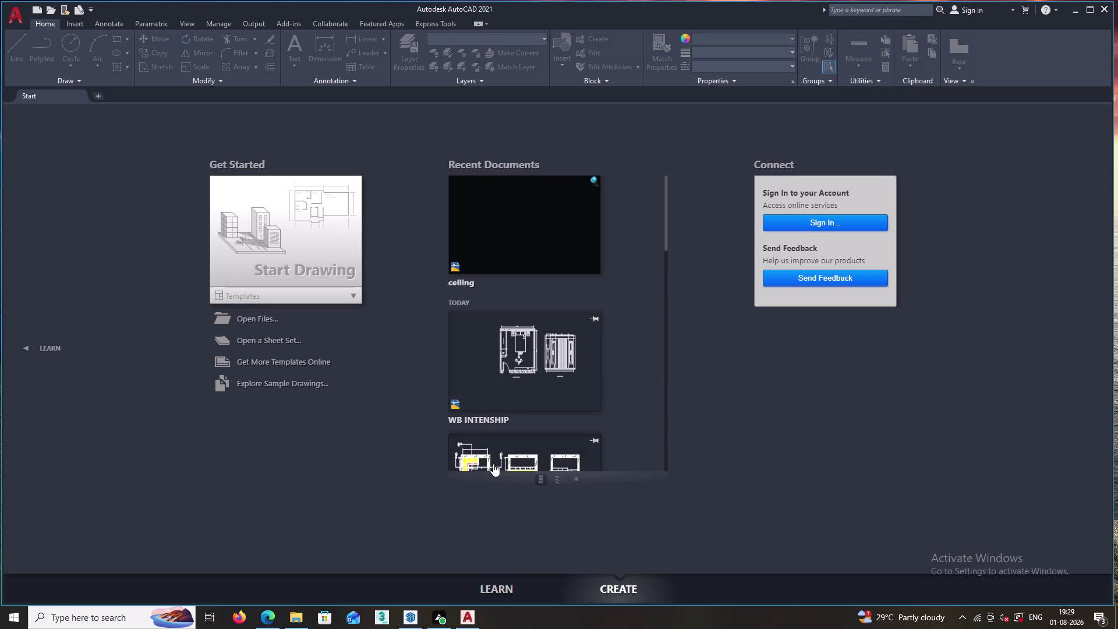
Create a new blank drawing, Drawing1, with the default template from the Start tab.
click(332, 298)
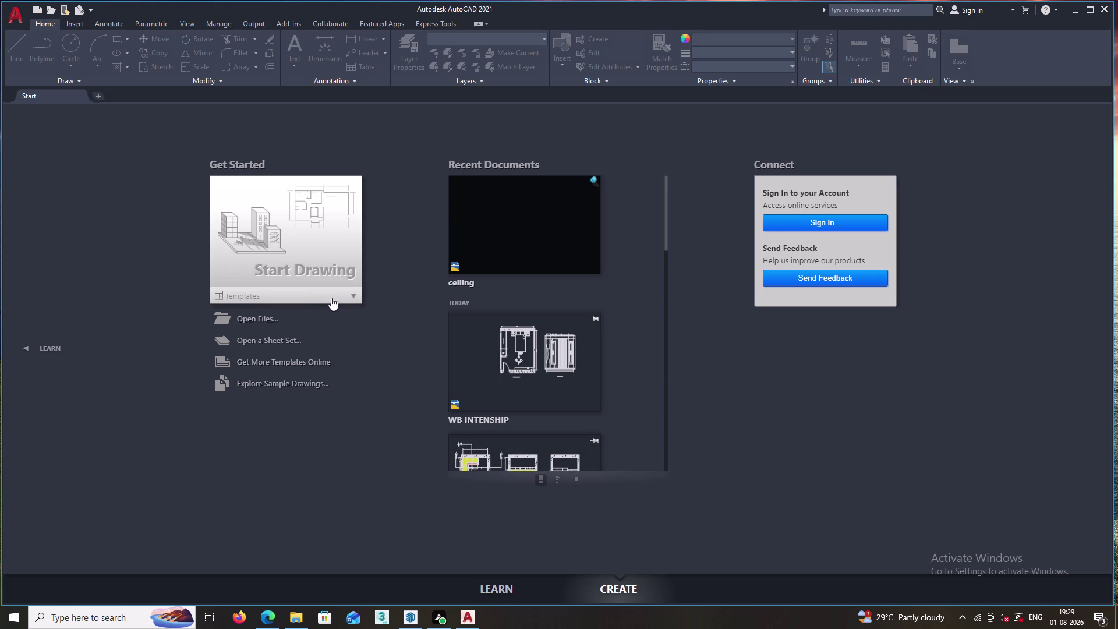
click(349, 258)
click(346, 258)
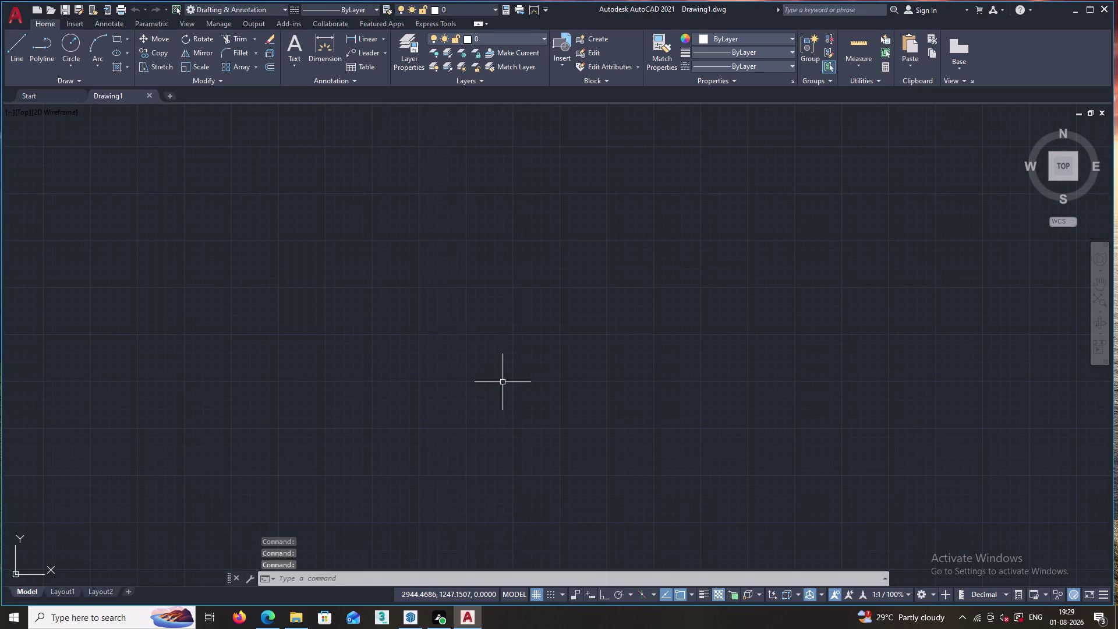
scroll(down, 3)
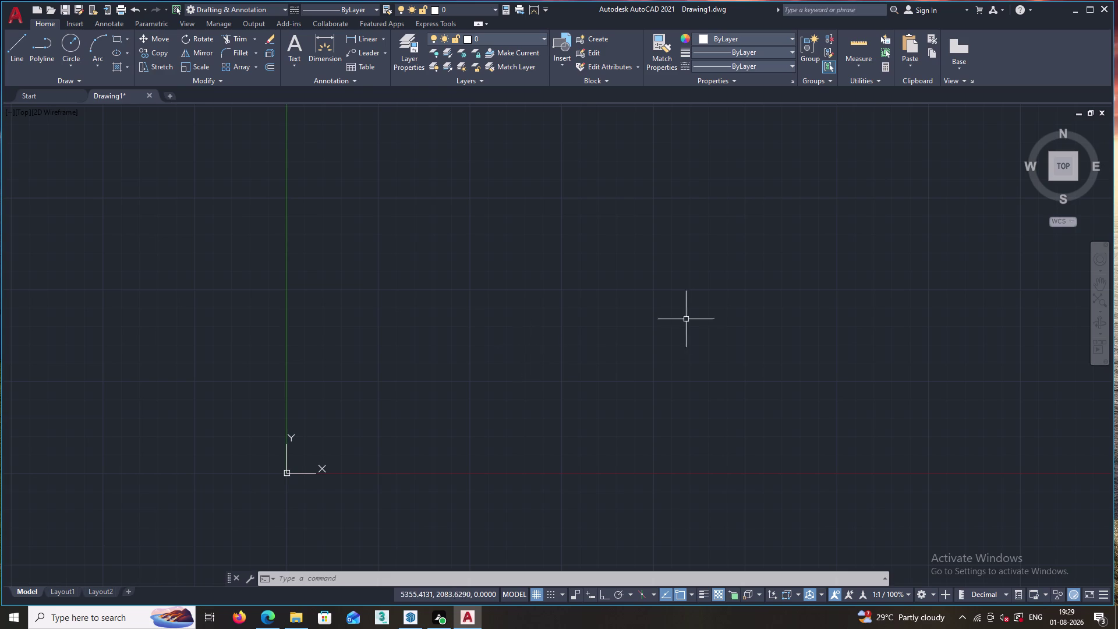
Set the UN drawing units to Engineering, precision 0'-0.00", and insertion scale Inches.
text(UN)
key(Return)
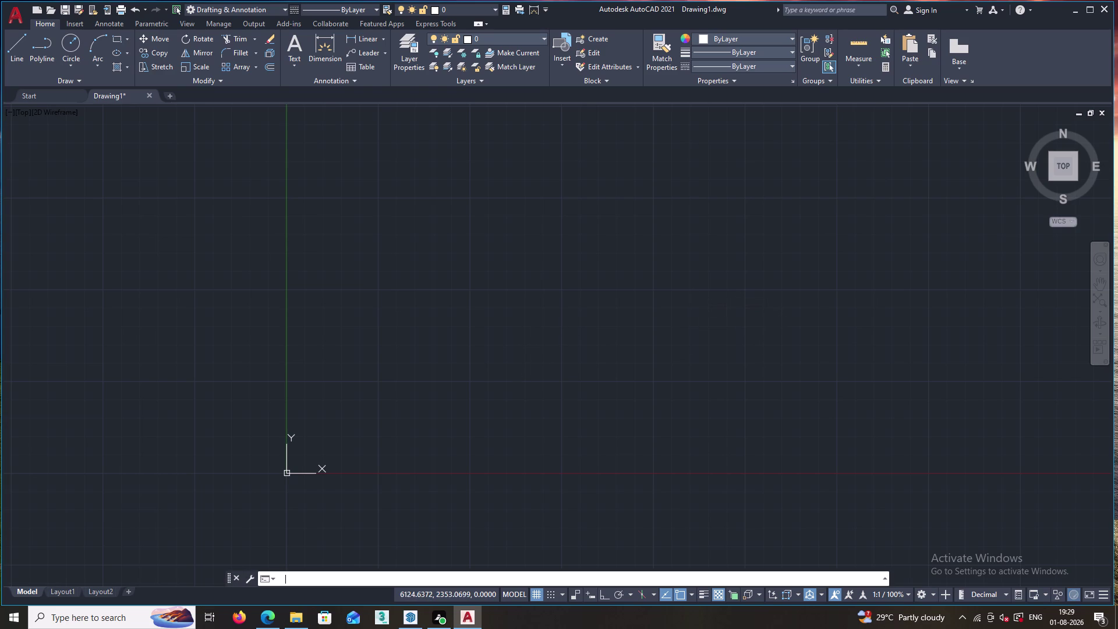
click(544, 222)
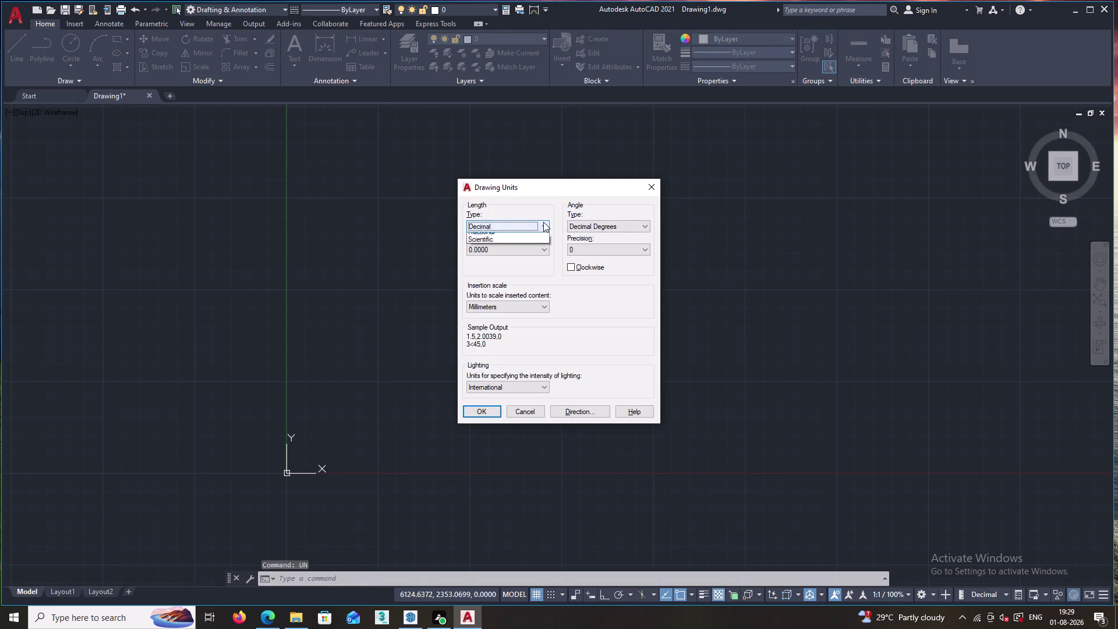
click(530, 255)
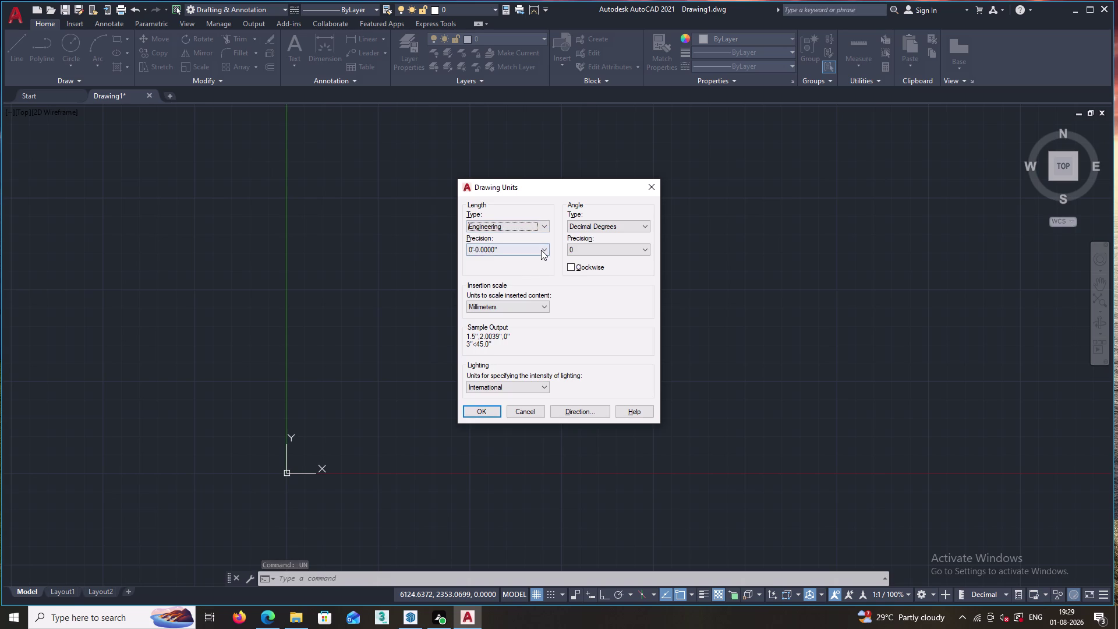
click(541, 250)
double_click(527, 273)
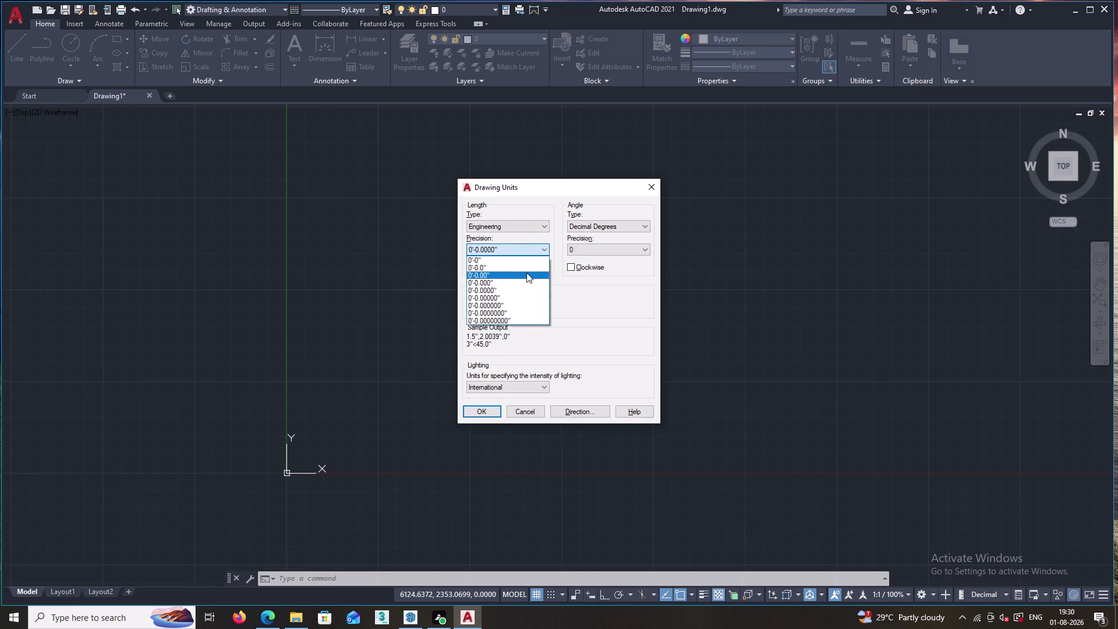
click(525, 306)
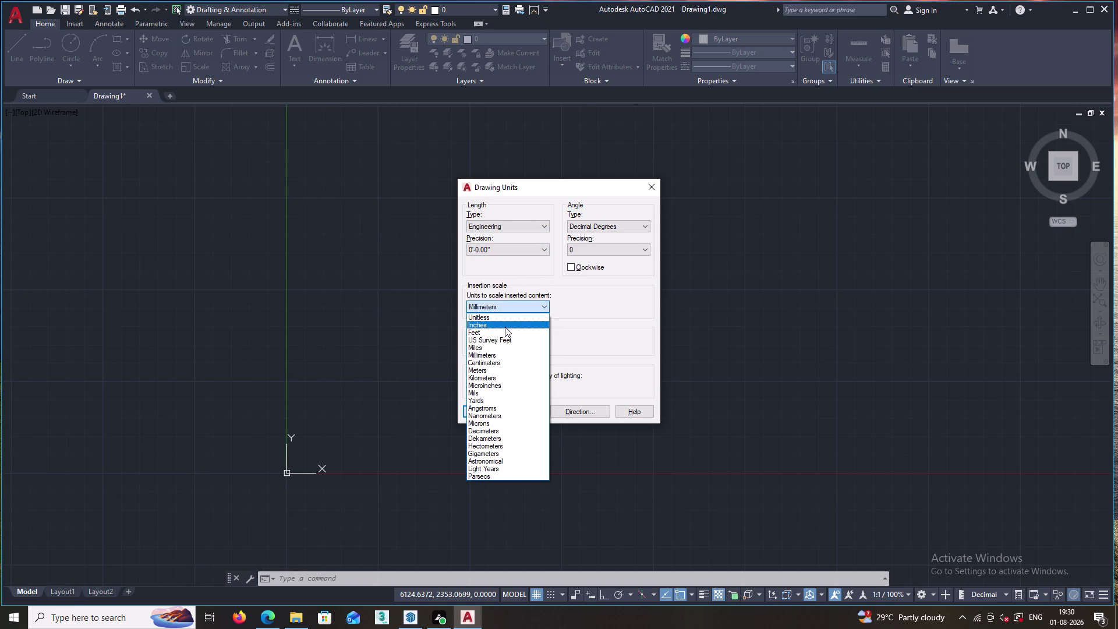
click(505, 326)
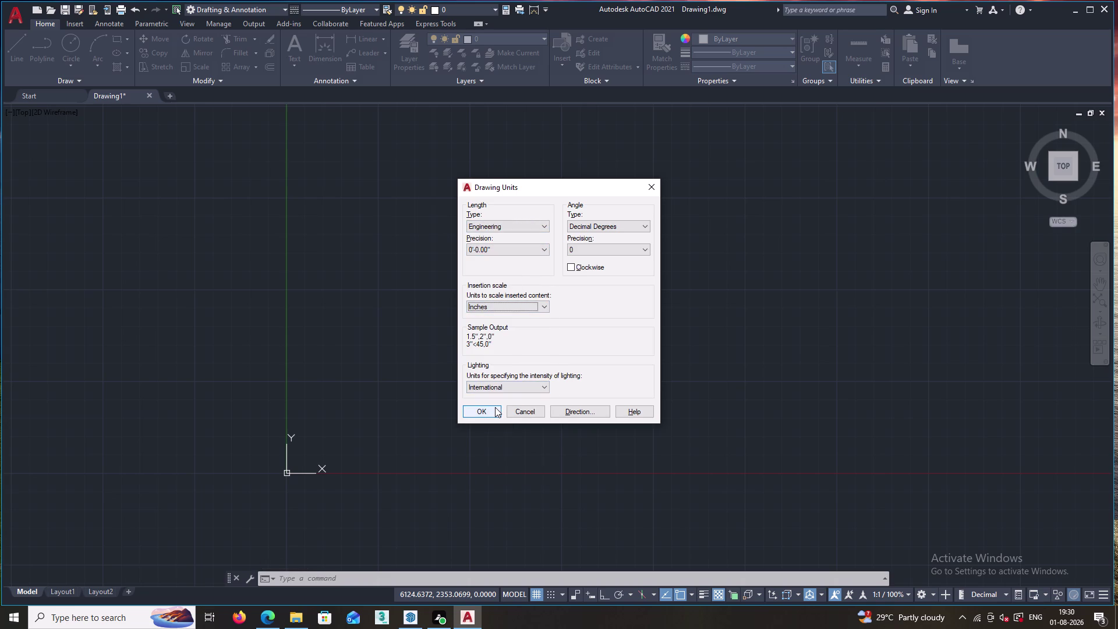
click(496, 408)
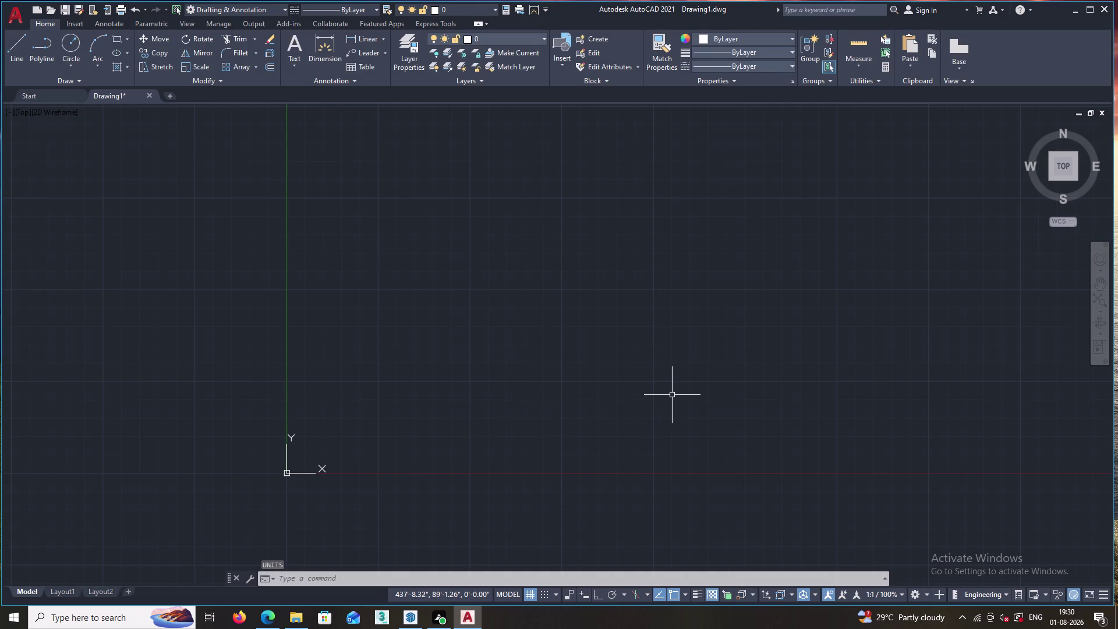
key(l)
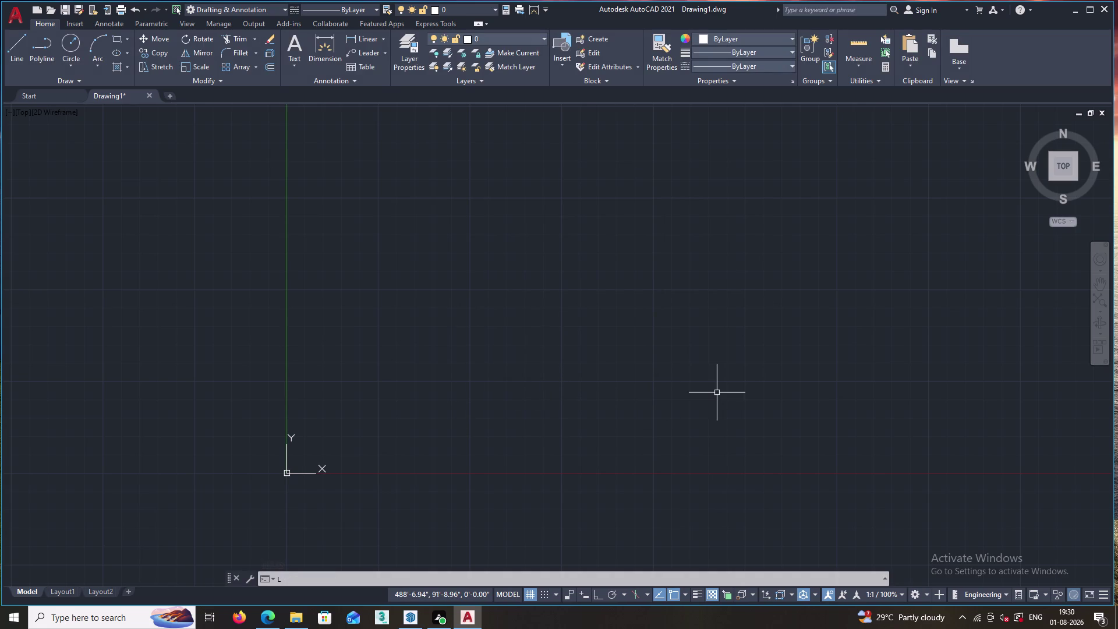
Draw a vertical line 8' long downward from a picked point, with Ortho on.
key(Return)
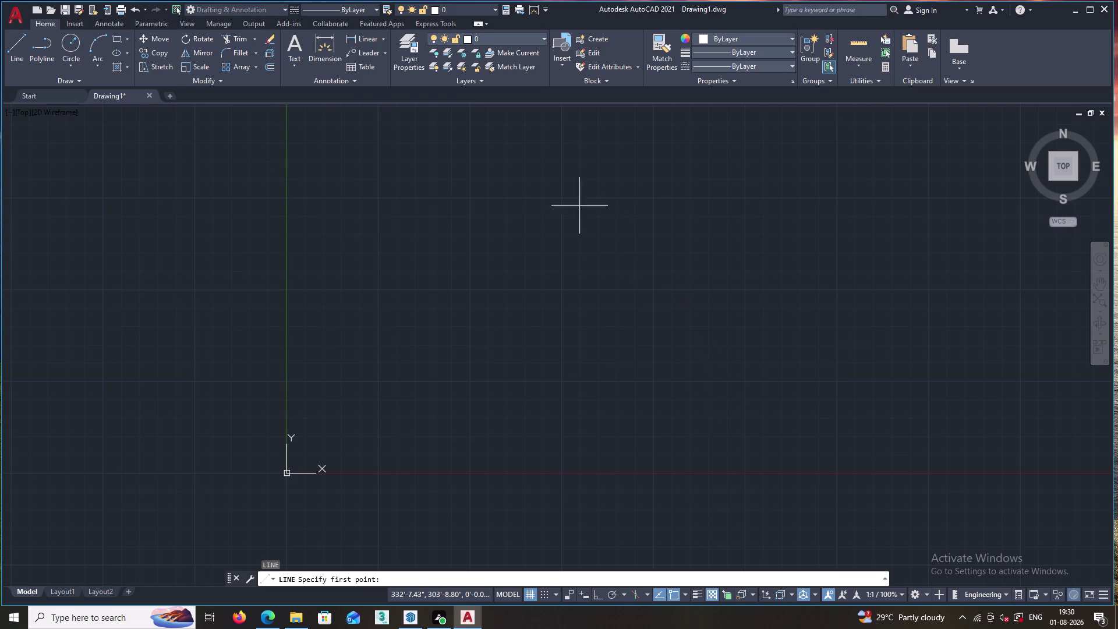
click(488, 204)
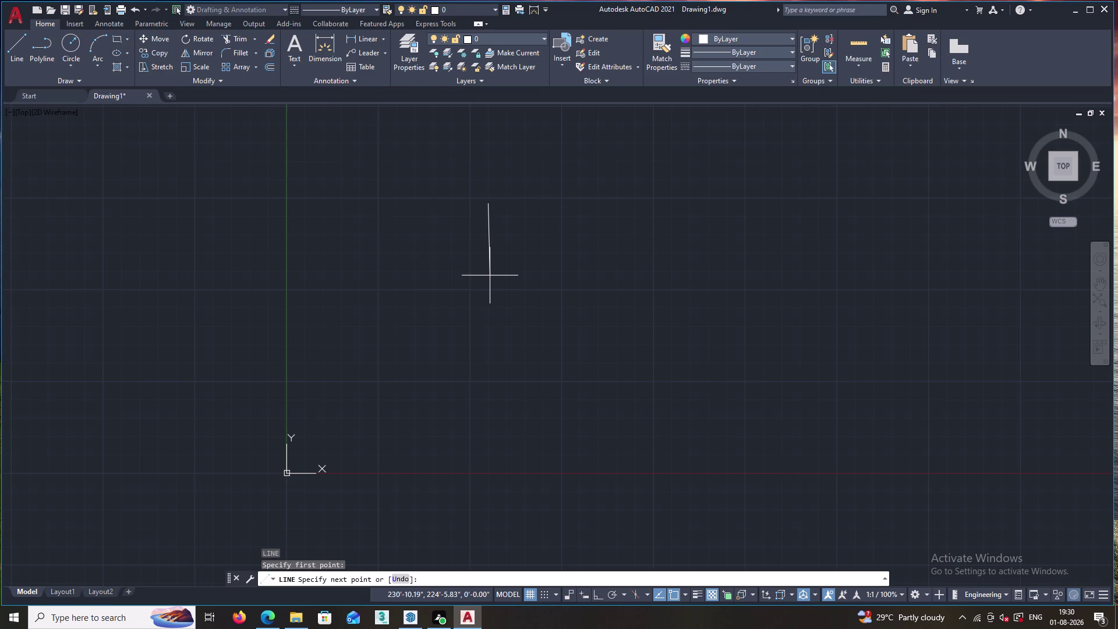
key(F8)
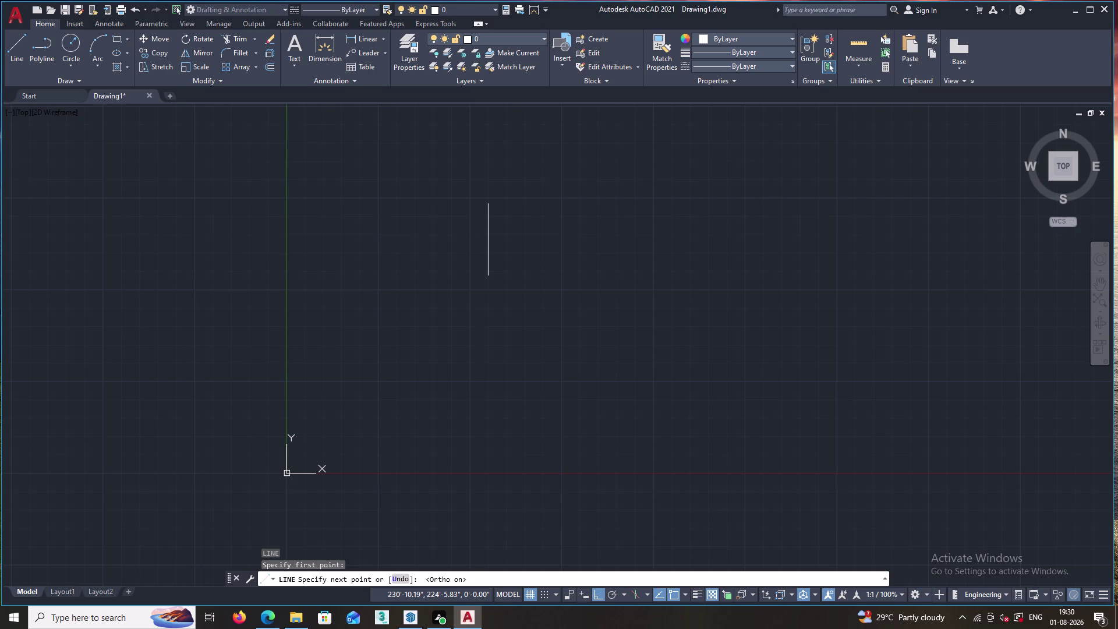
key(8)
key(apostrophe)
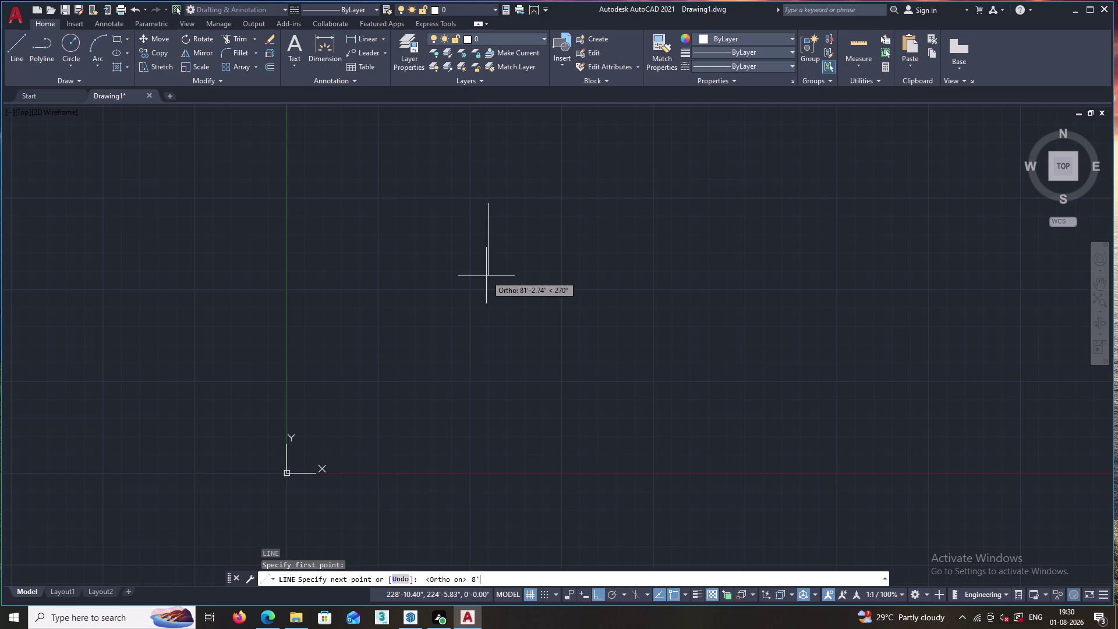
key(Return)
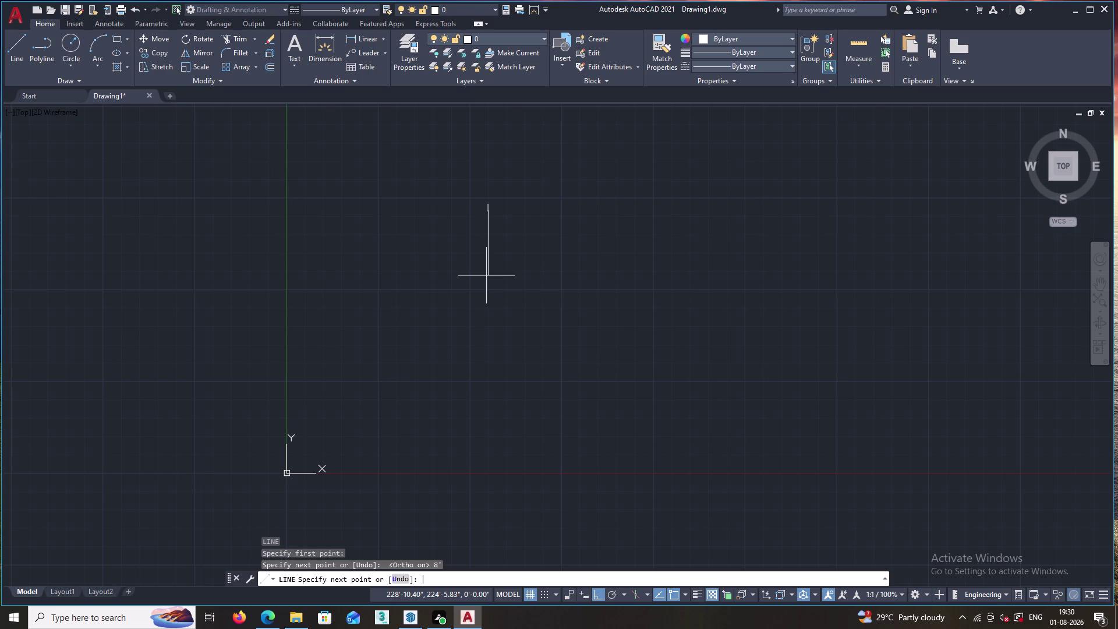
key(Escape)
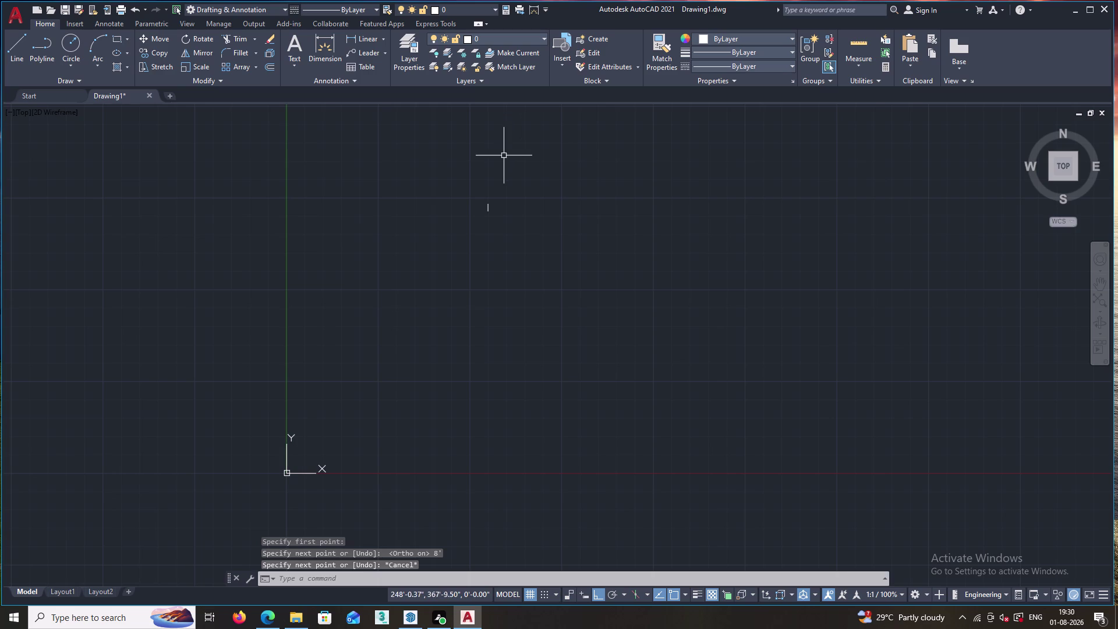
Retry the DI command, closing the Dimension Style dialog that opened by mistake.
scroll(up, 3)
scroll(up, 3)
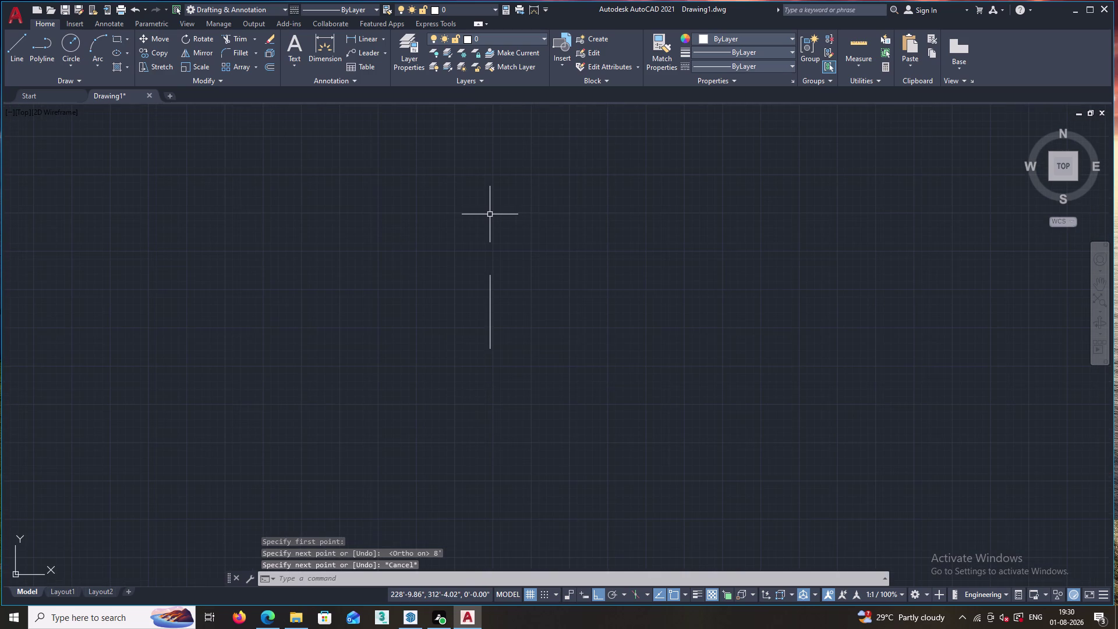
text(DI)
key(Return)
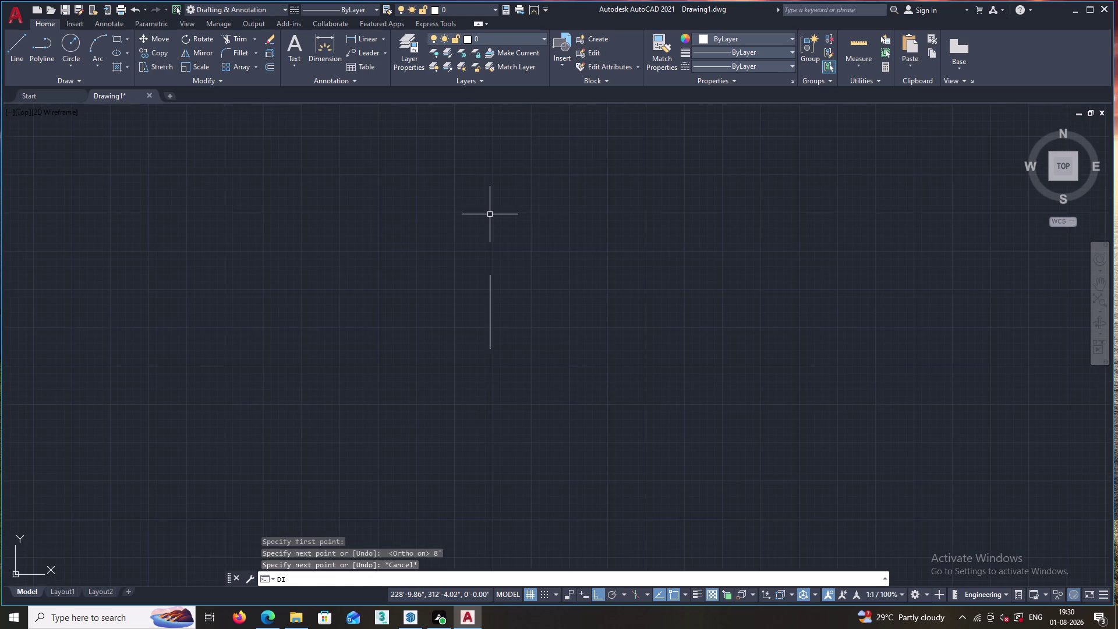
key(Escape)
text(DI)
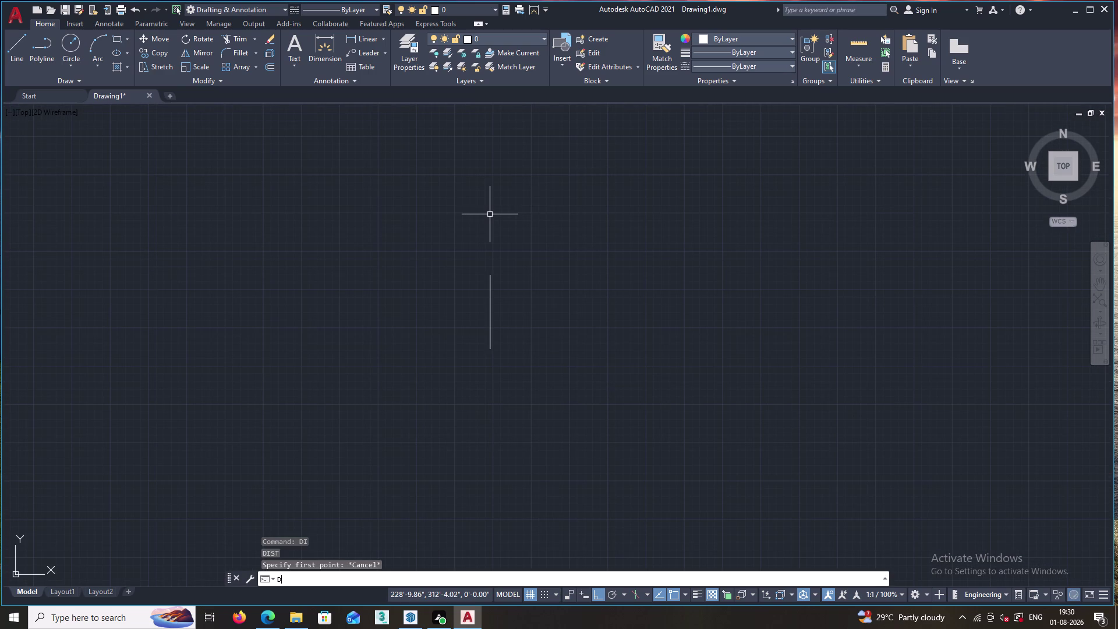
key(Return)
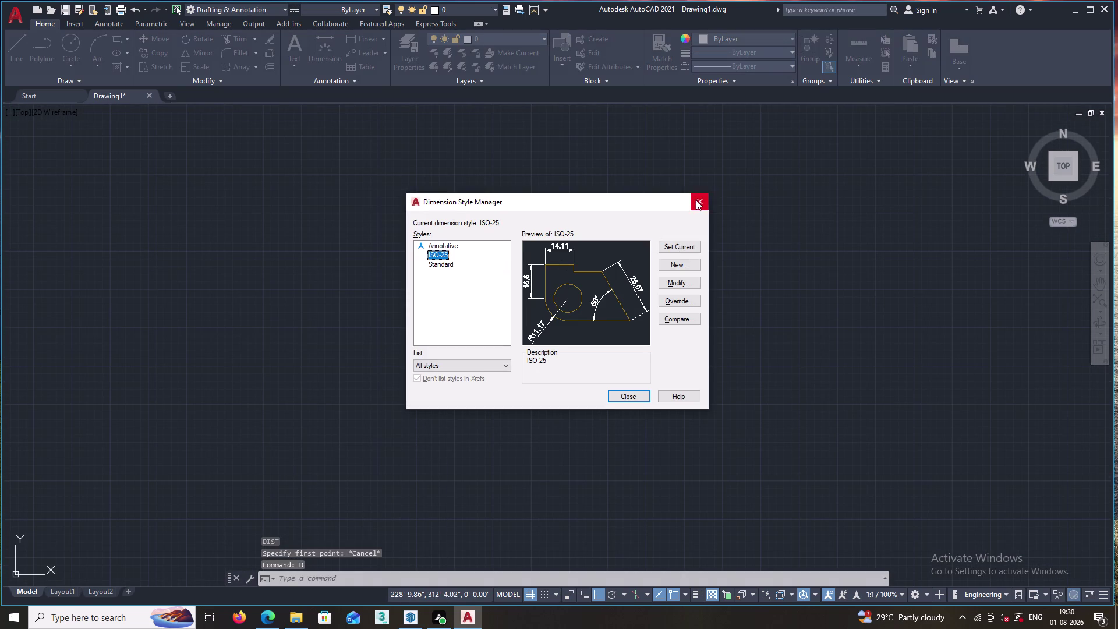
click(696, 200)
Measure from the line's top endpoint to its bottom endpoint, confirming 8'-0.00".
text(DI)
key(Return)
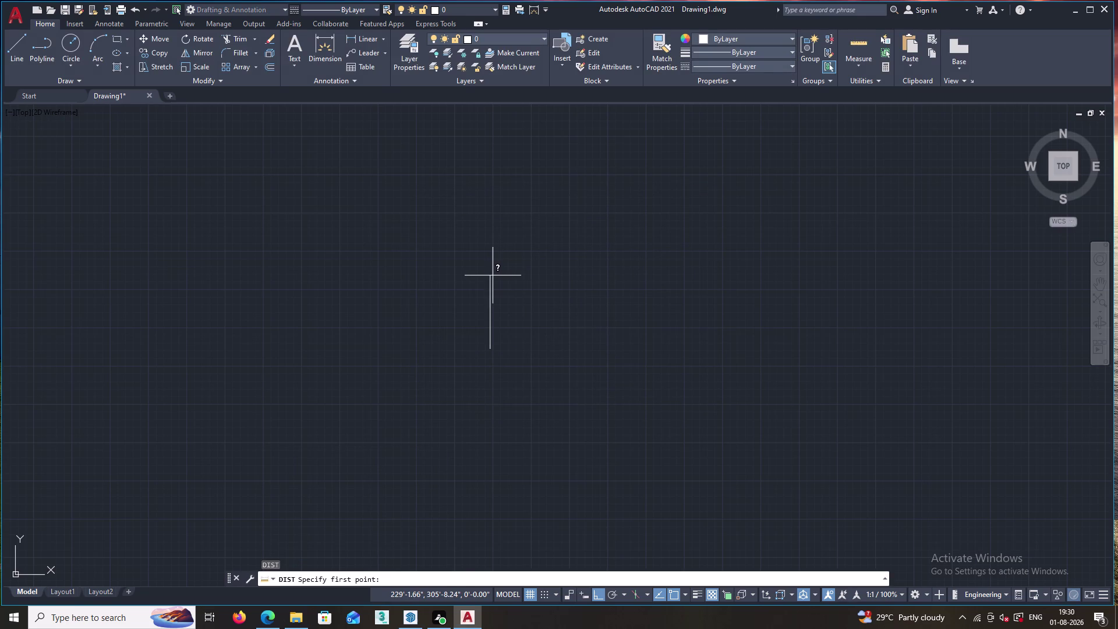
click(491, 276)
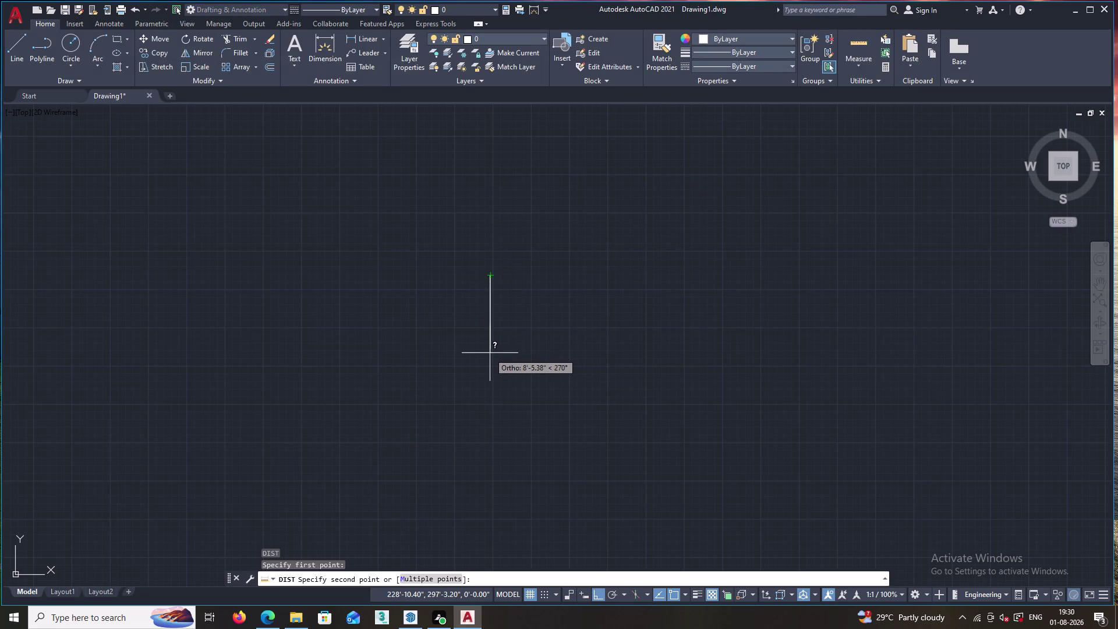
scroll(up, 3)
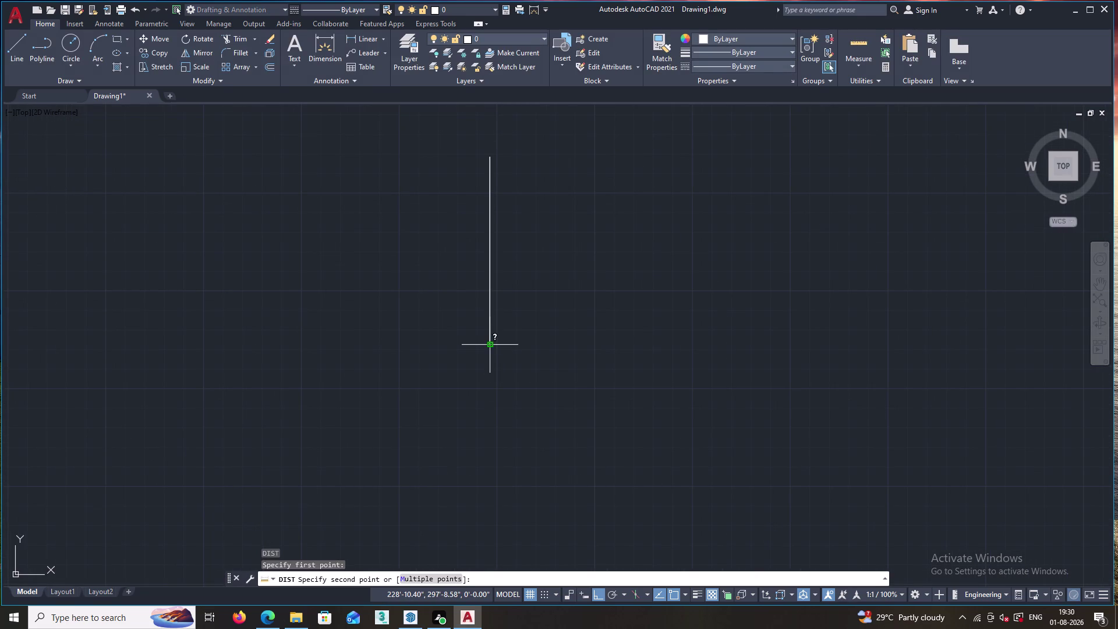
double_click(491, 346)
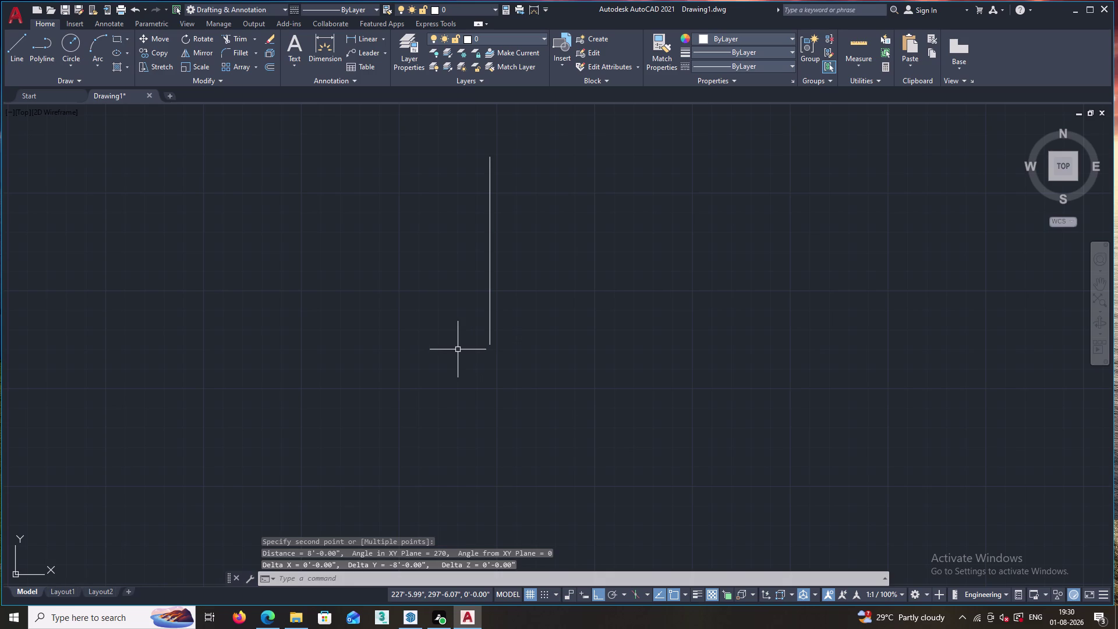
key(Escape)
Offset the vertical line 9 inches to create the second wall line.
key(o)
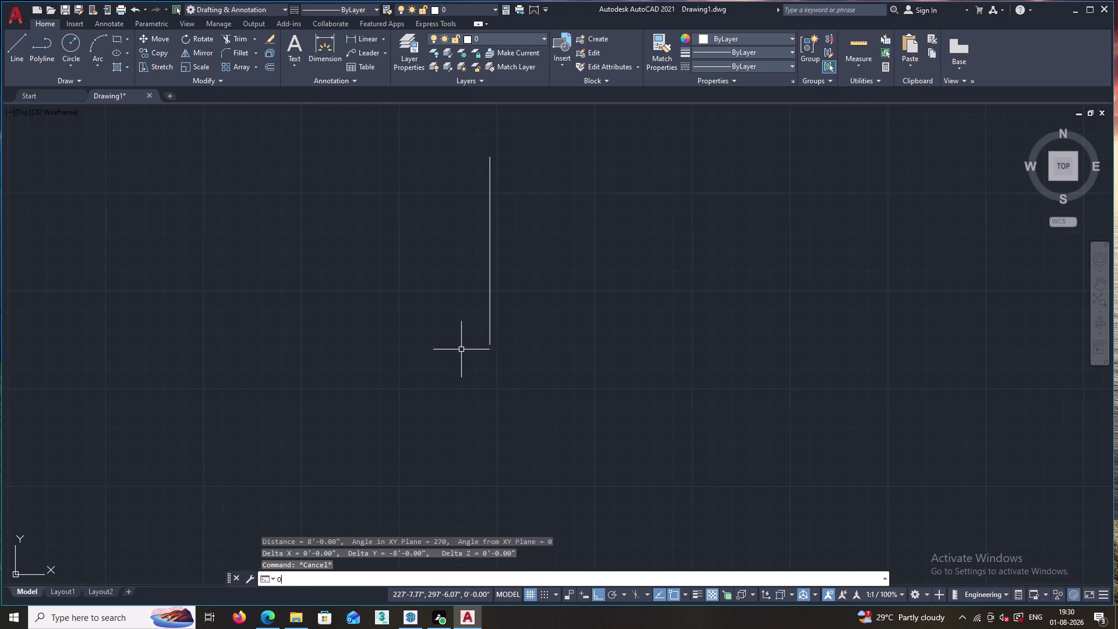
key(Return)
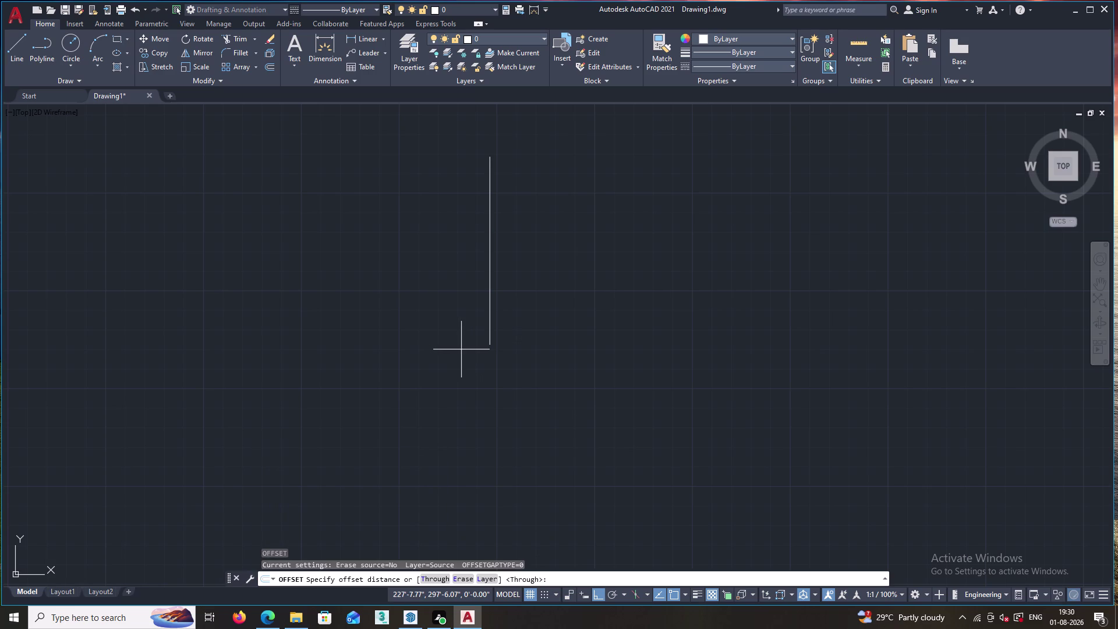
key(9)
key(Return)
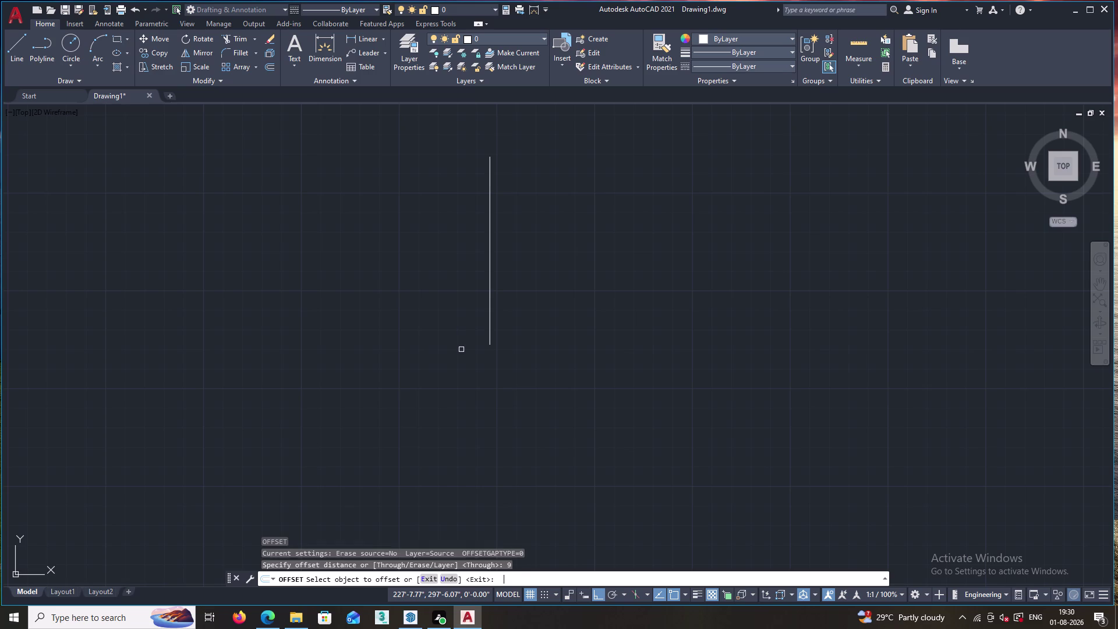
click(489, 332)
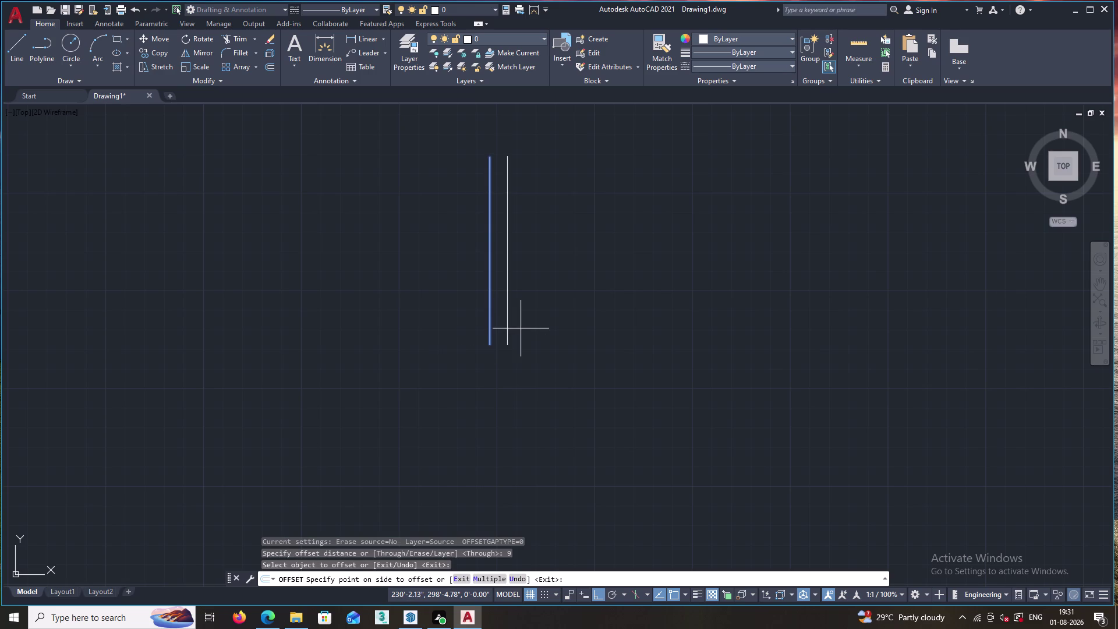
click(466, 334)
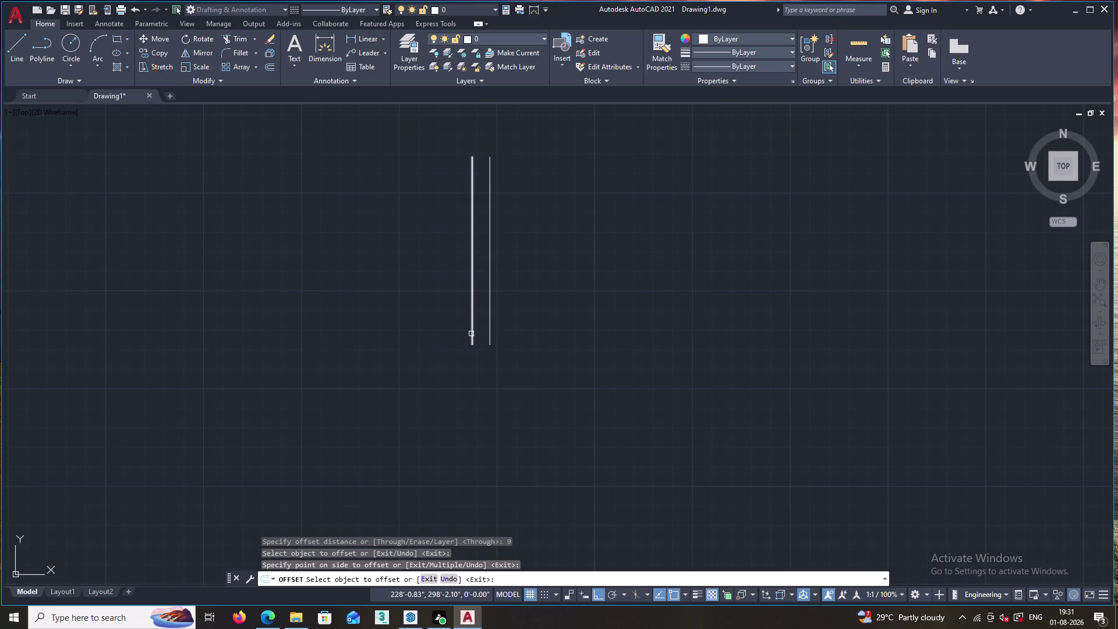
key(space)
Begin an 18-inch offset of the inner wall line, then cancel it.
key(space)
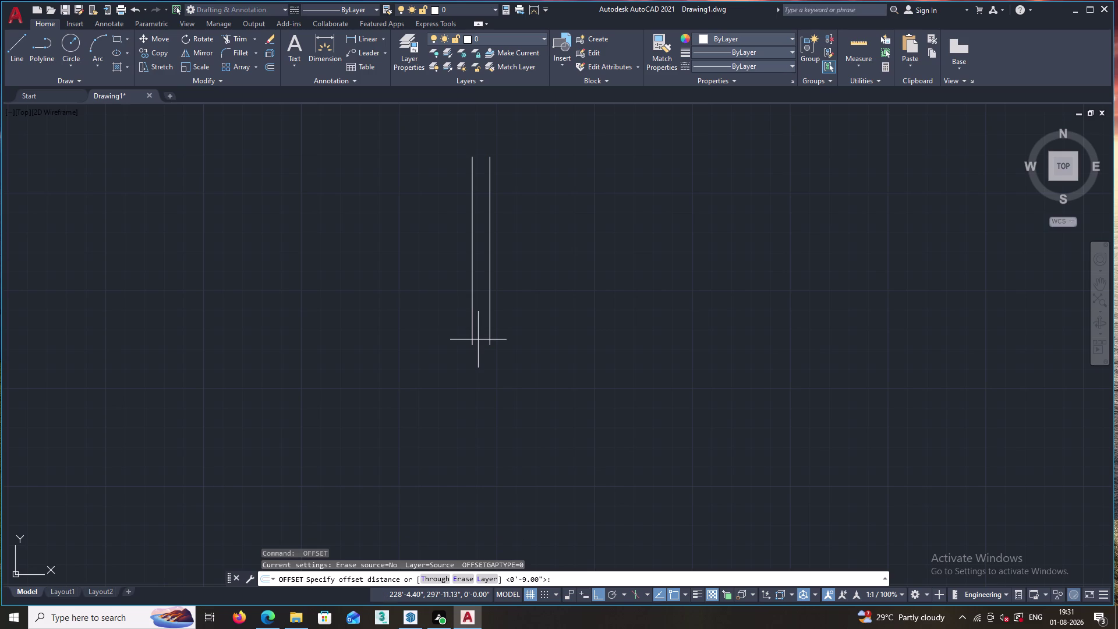
text(1)
text(8)
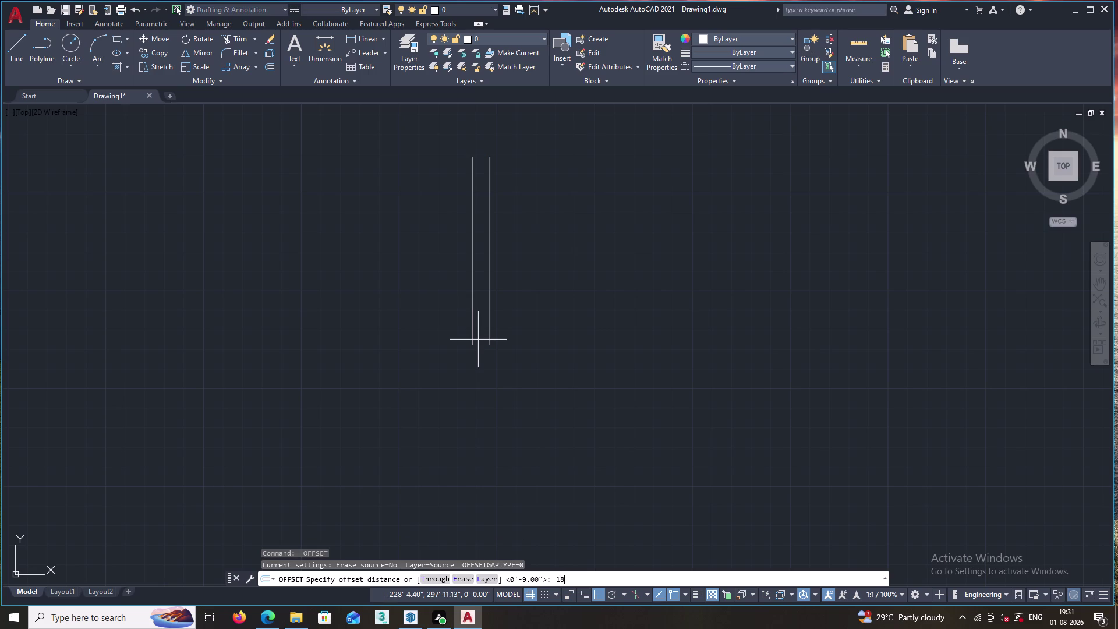
key(Return)
click(489, 338)
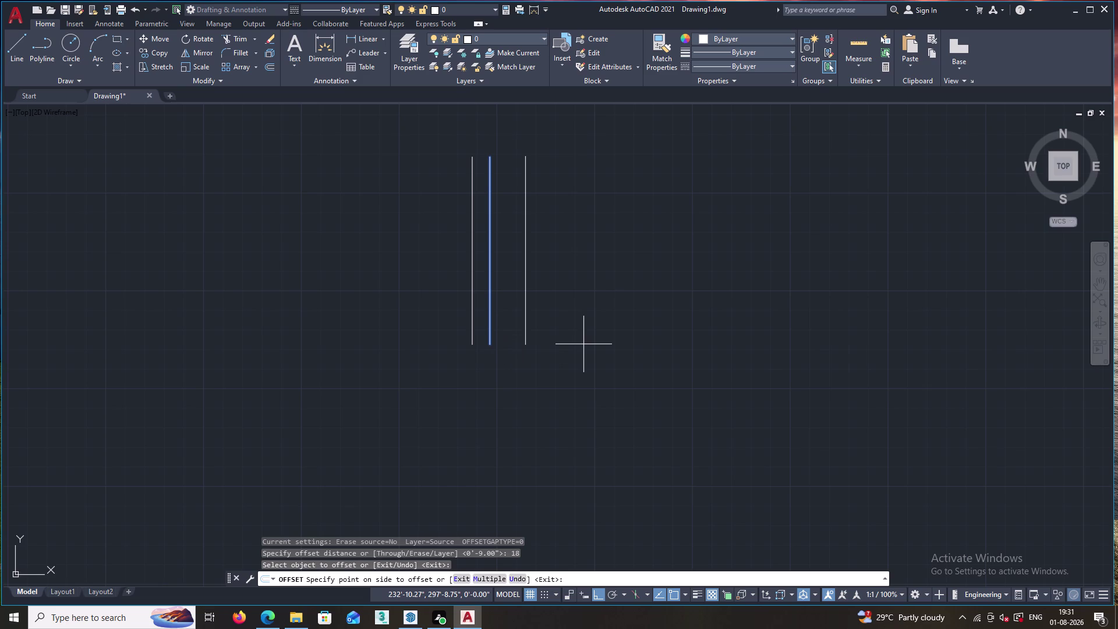
key(Escape)
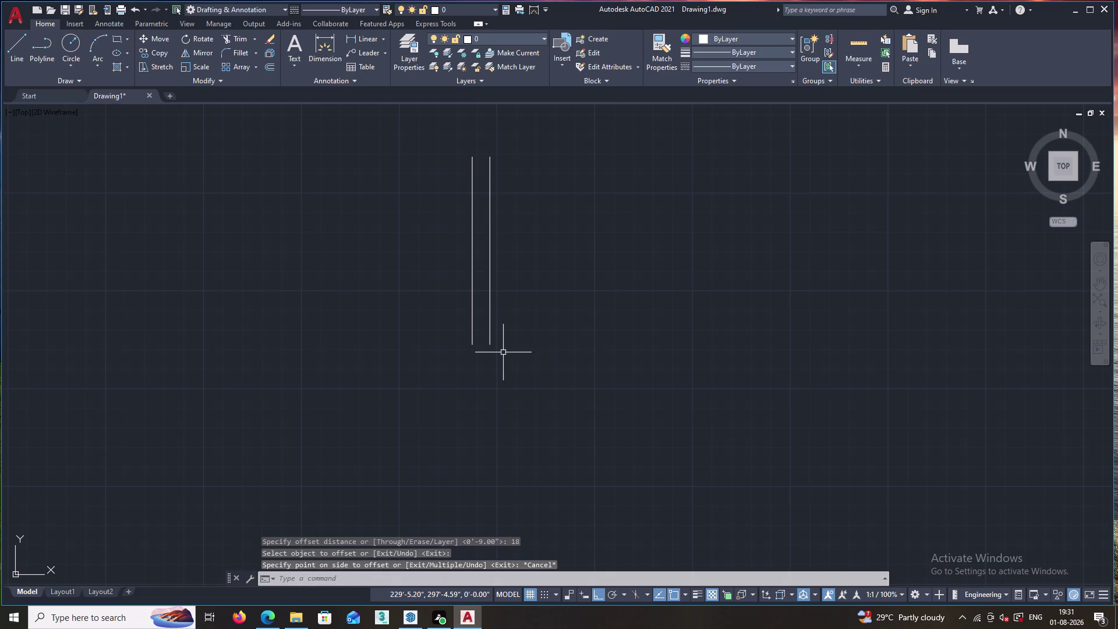
Attempt an 18-foot offset that takes 18 inches, then cancel it.
key(space)
key(space)
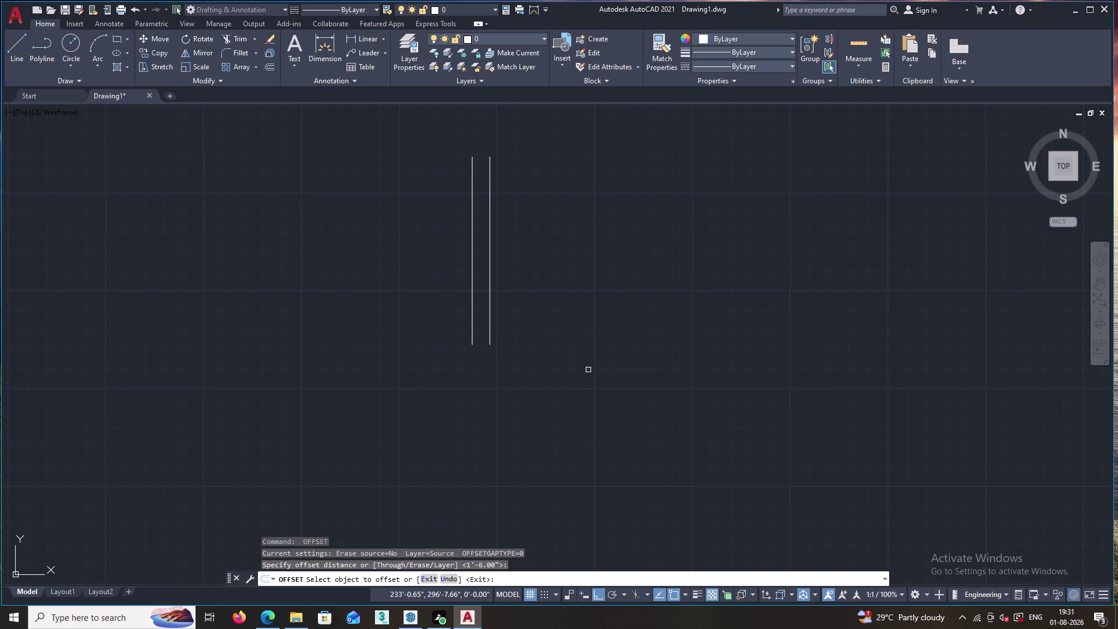
text(1)
text(8')
key(Return)
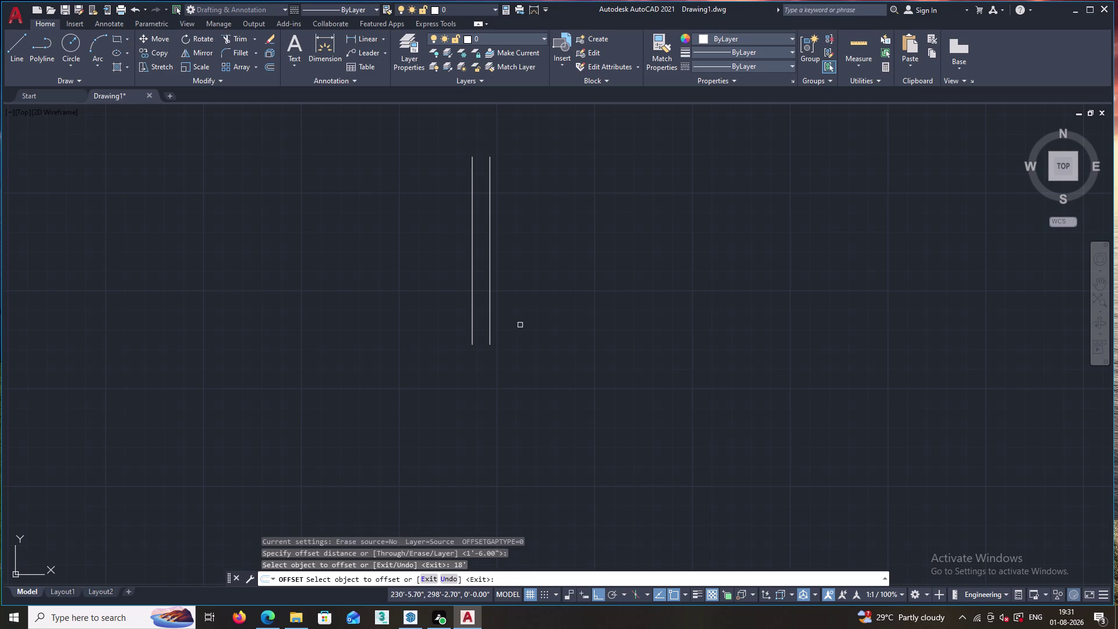
click(490, 310)
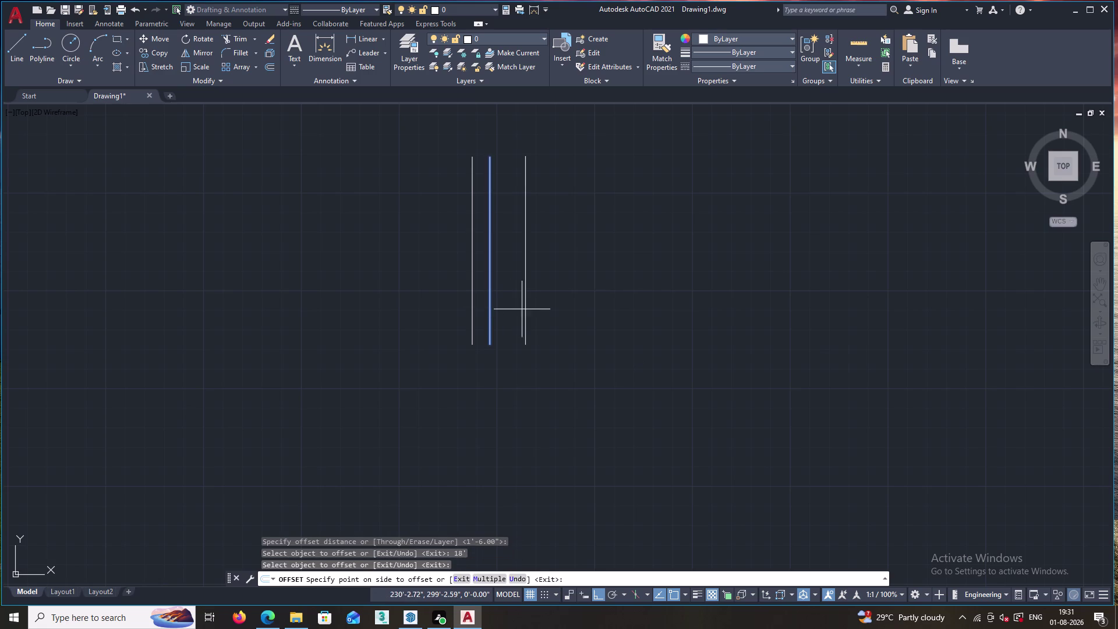
key(Escape)
Offset the inner wall line 18' to the right.
key(o)
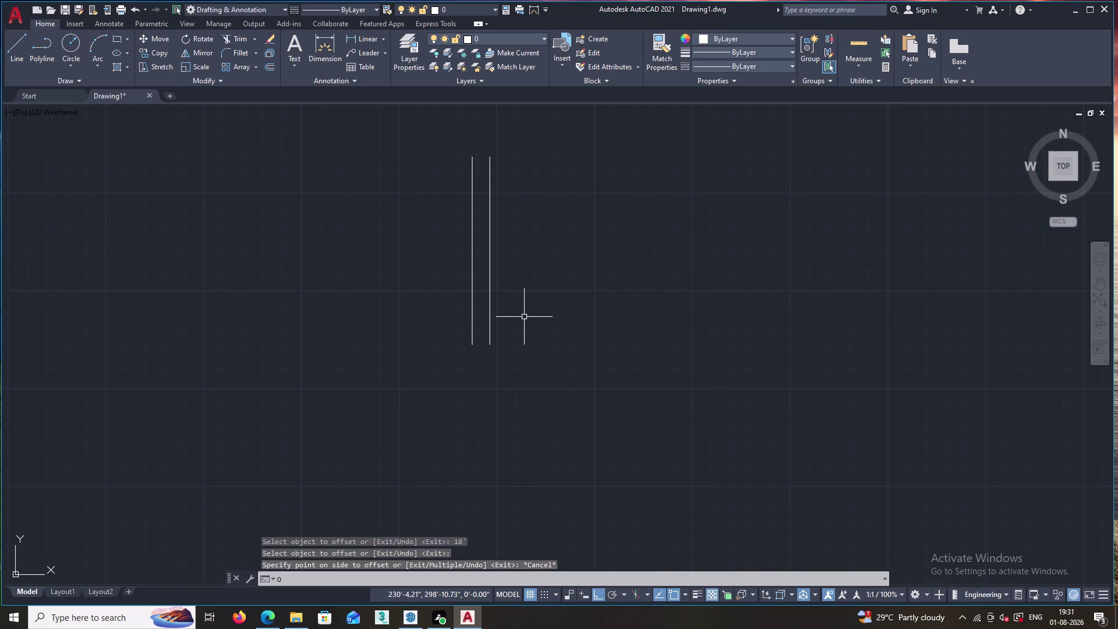
key(Return)
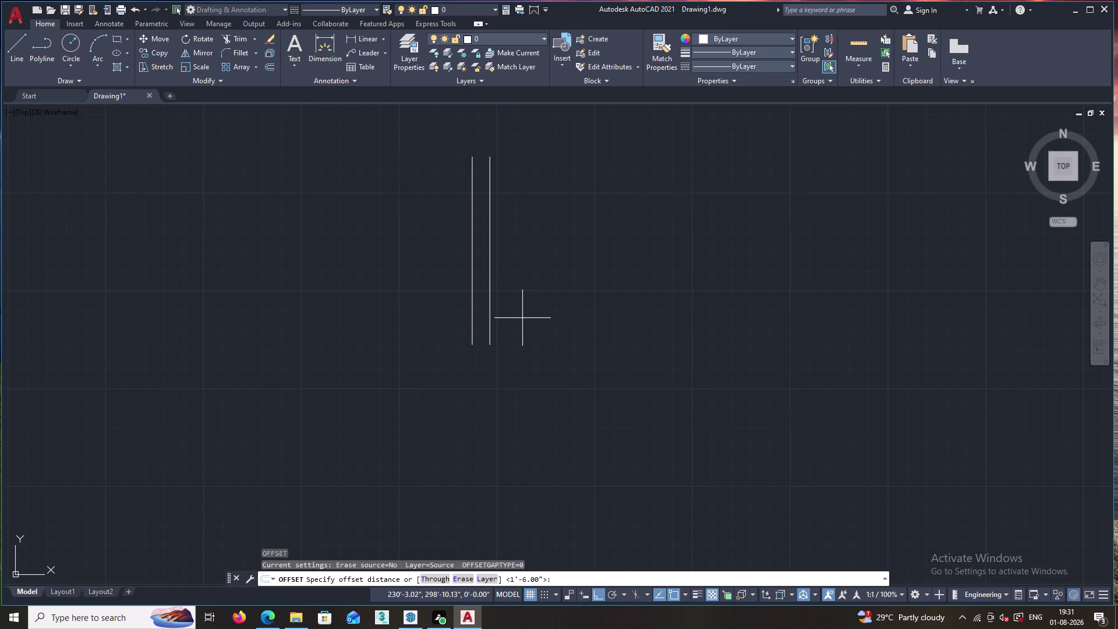
text(18)
key(apostrophe)
key(Return)
click(488, 320)
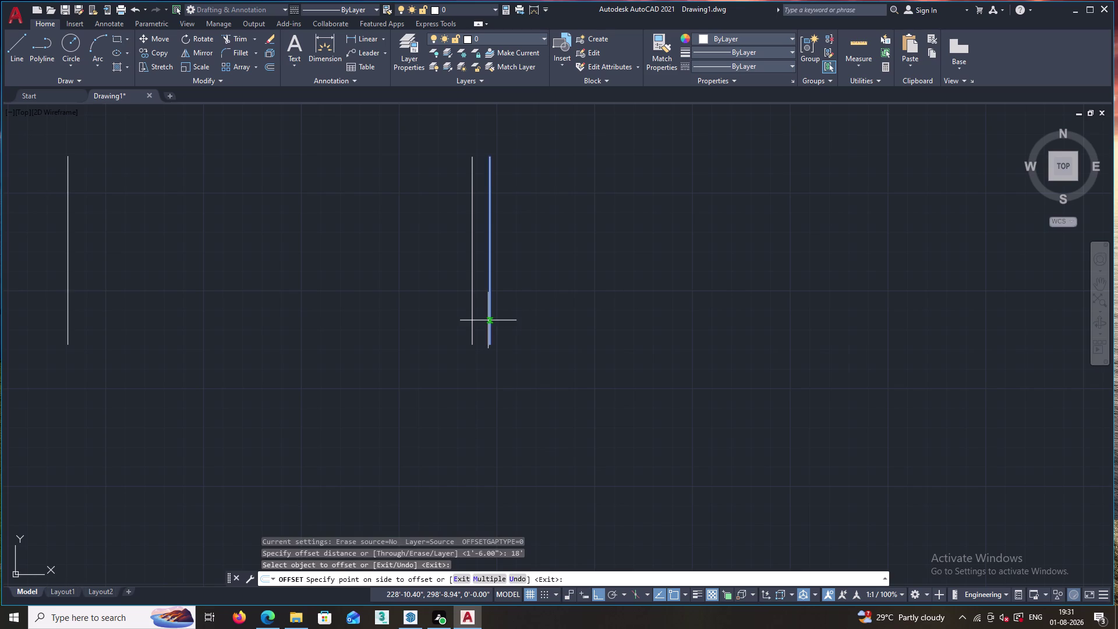
click(585, 333)
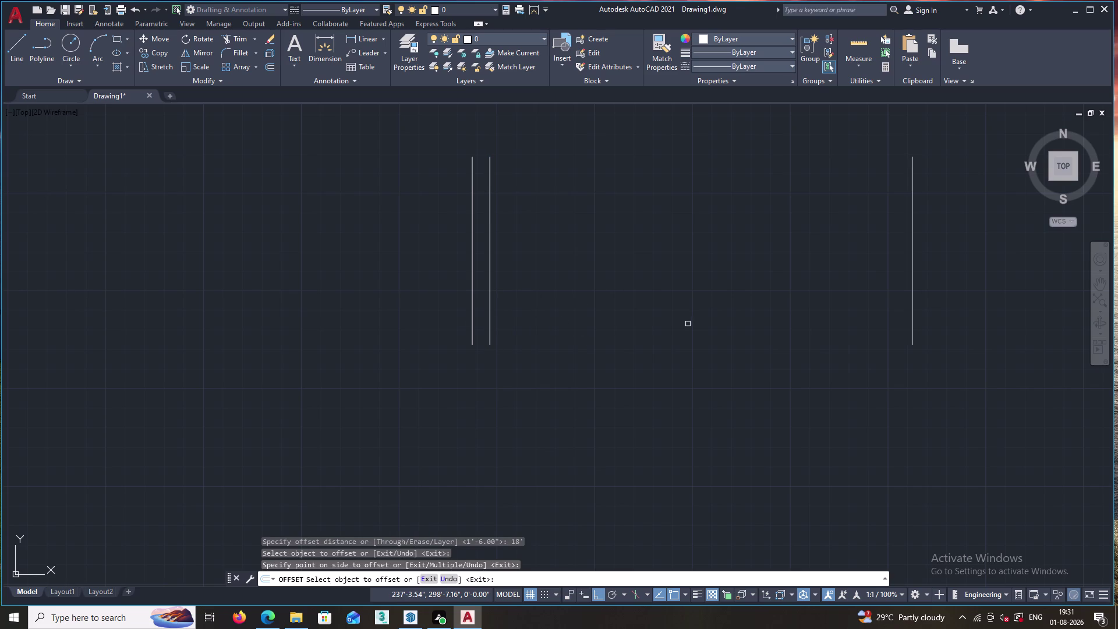
key(space)
Offset the new far-right line 9 inches to its right and recentre the walls.
key(space)
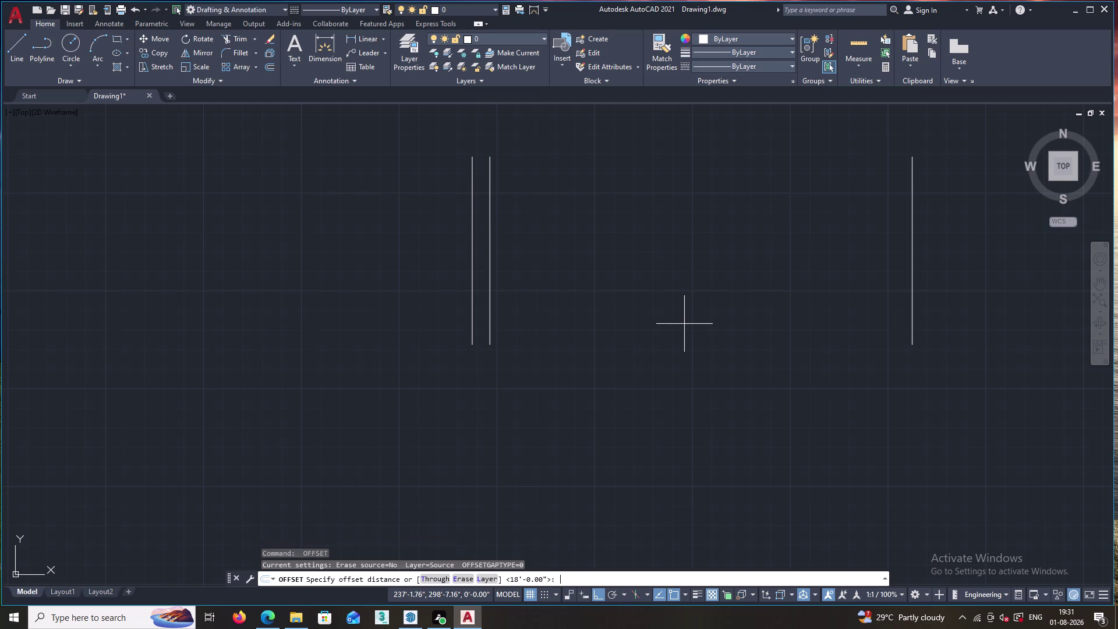
key(9)
key(Return)
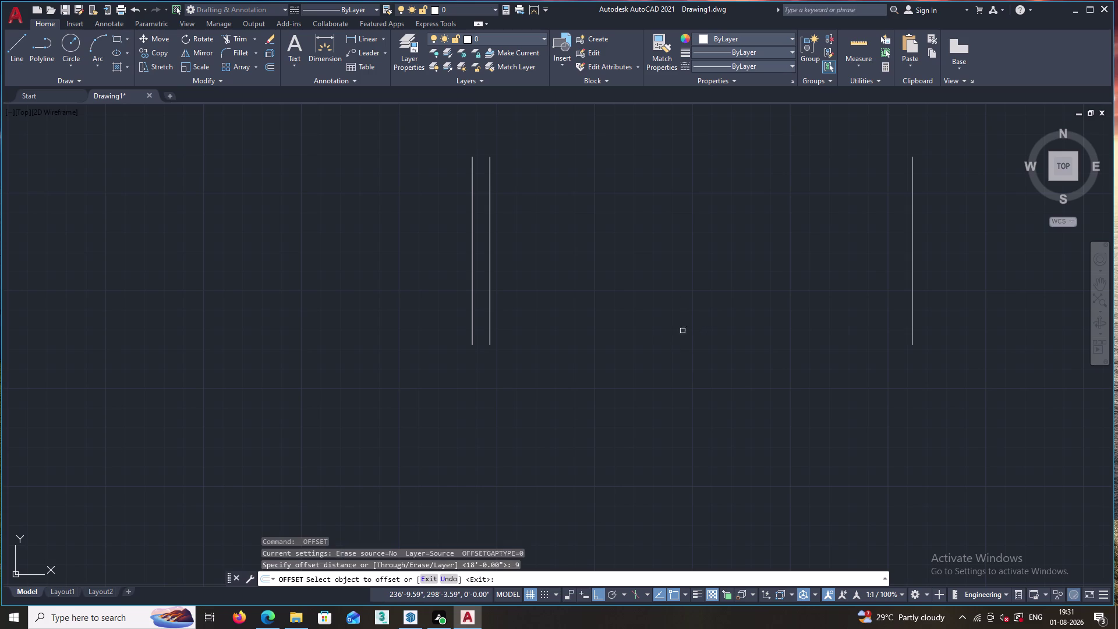
click(913, 299)
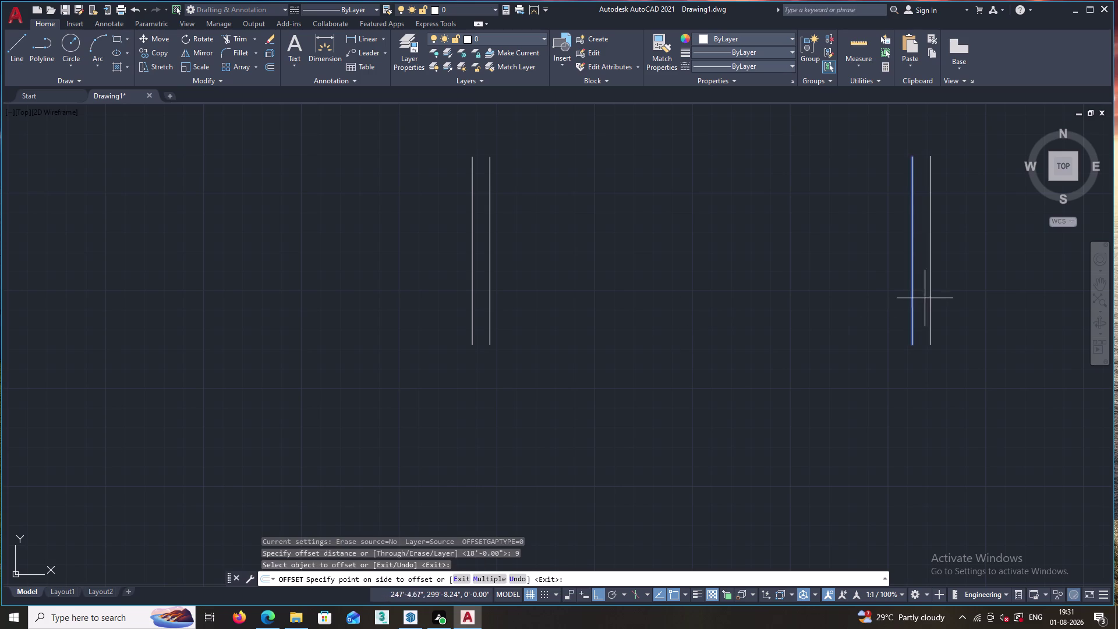
click(949, 297)
scroll(down, 3)
middle_drag(943, 298, 696, 318)
scroll(up, 3)
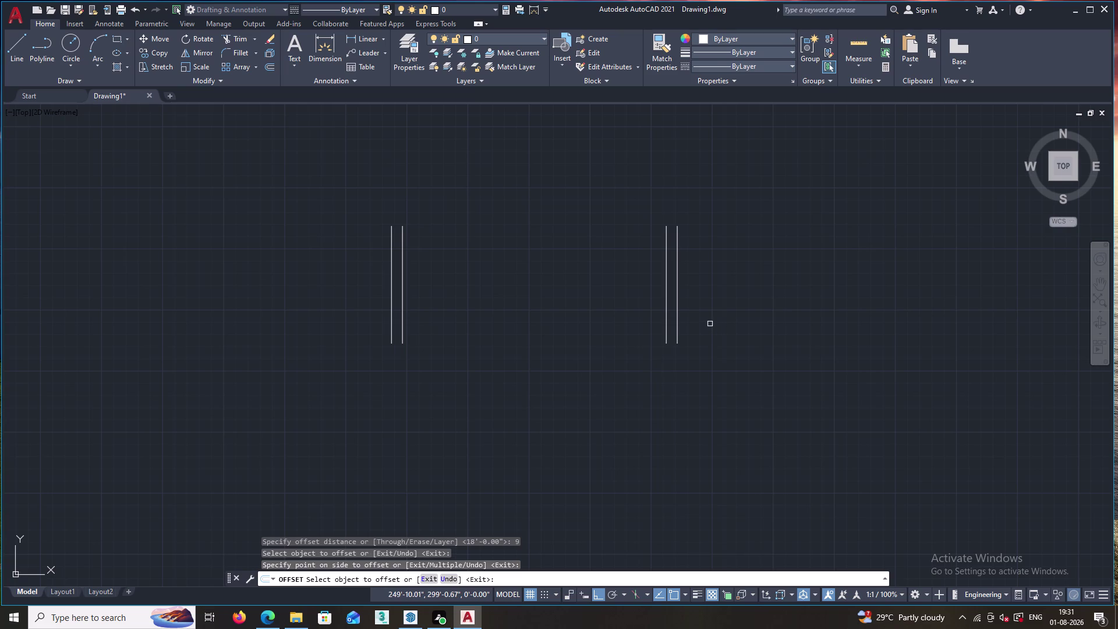
key(space)
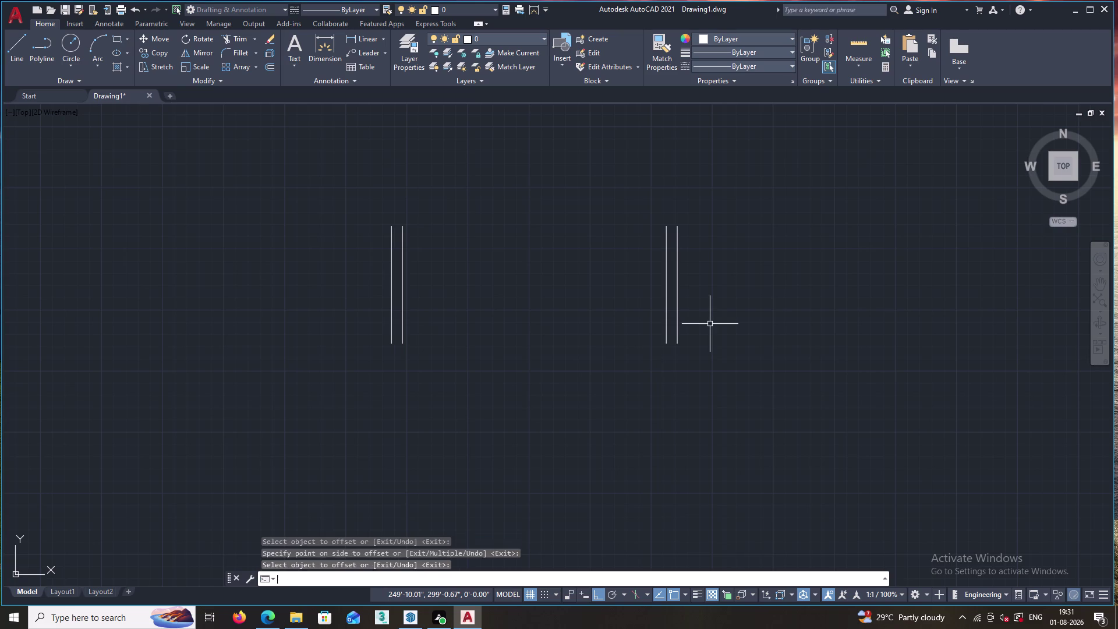
Offset the right wall's outer line 5' to the right as a new partition.
key(space)
key(5)
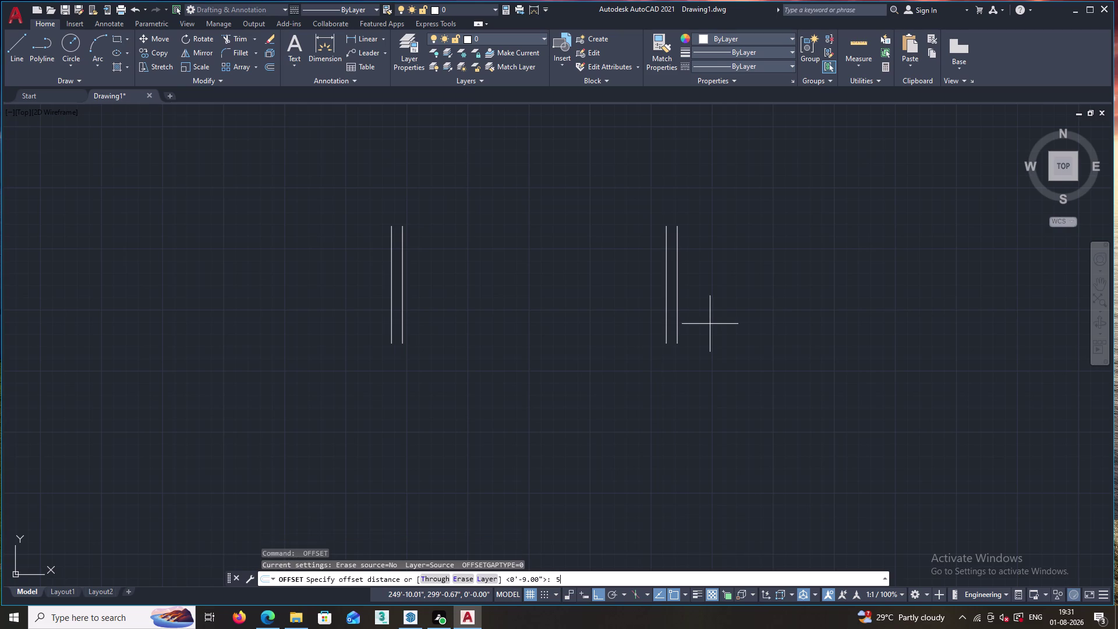
key(apostrophe)
key(Return)
double_click(679, 320)
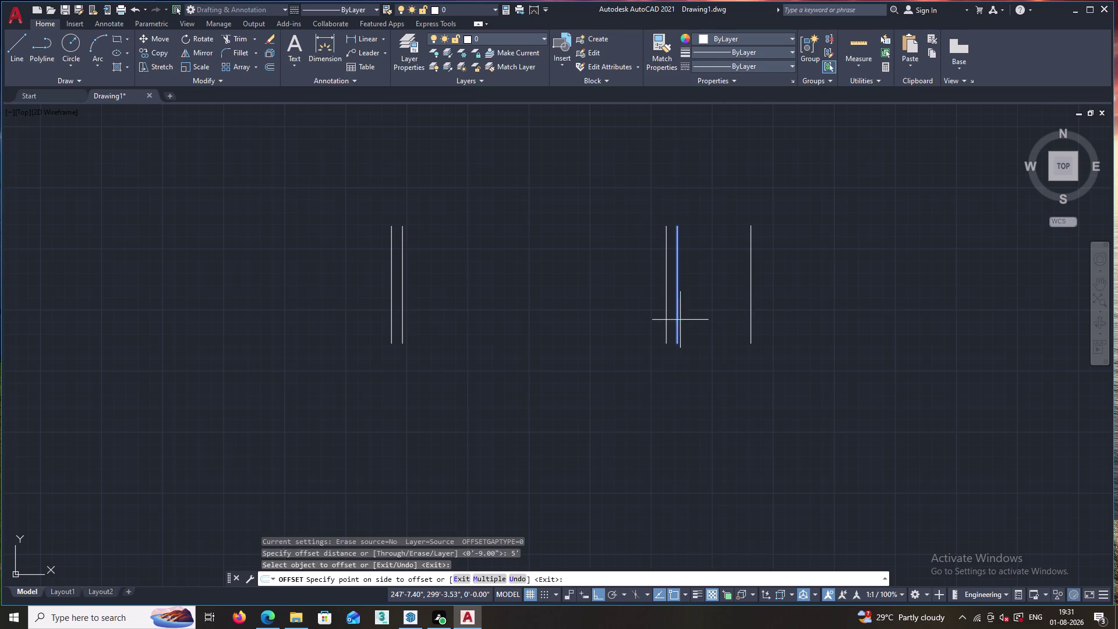
click(707, 316)
key(space)
Offset the new partition line 9 inches to its right.
key(space)
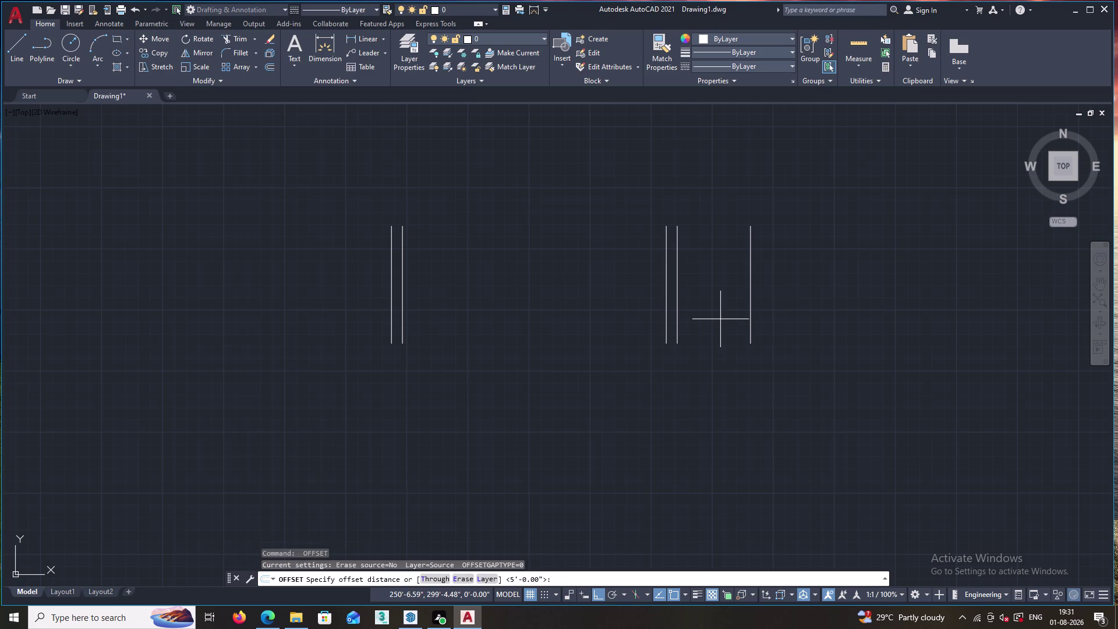
key(9)
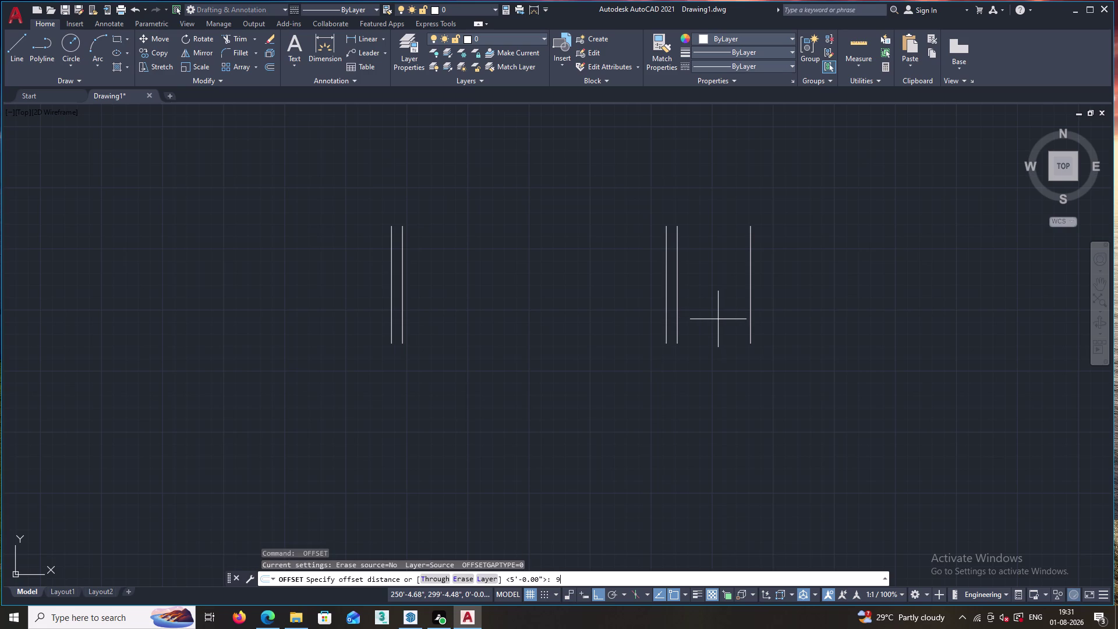
key(Return)
click(751, 307)
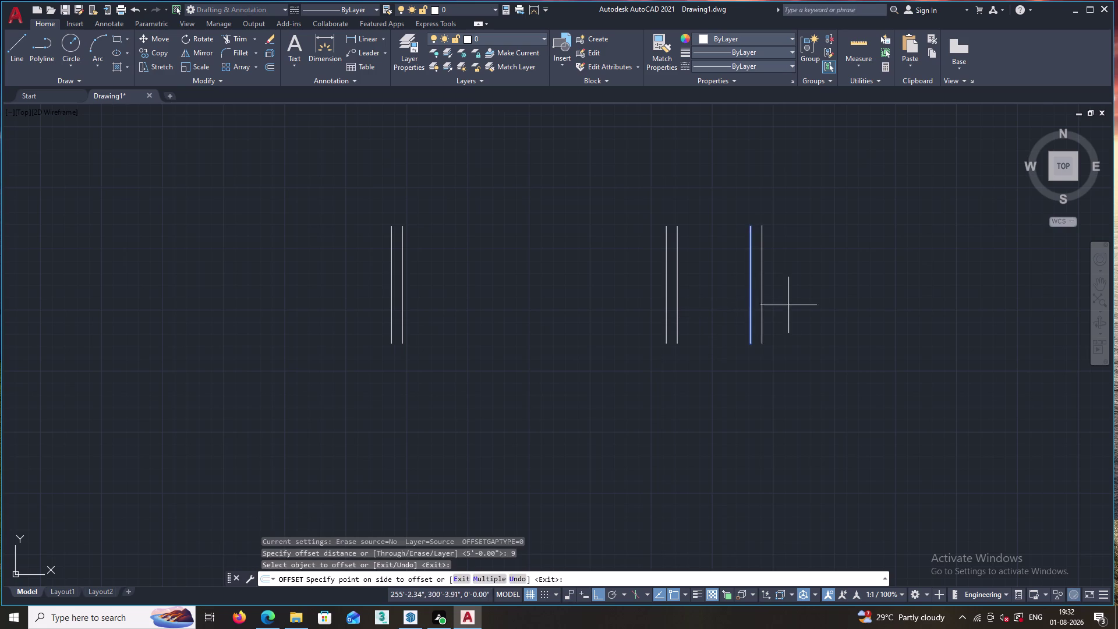
click(800, 304)
key(space)
Begin a 14-inch offset of the partition's outer line, then cancel it.
key(space)
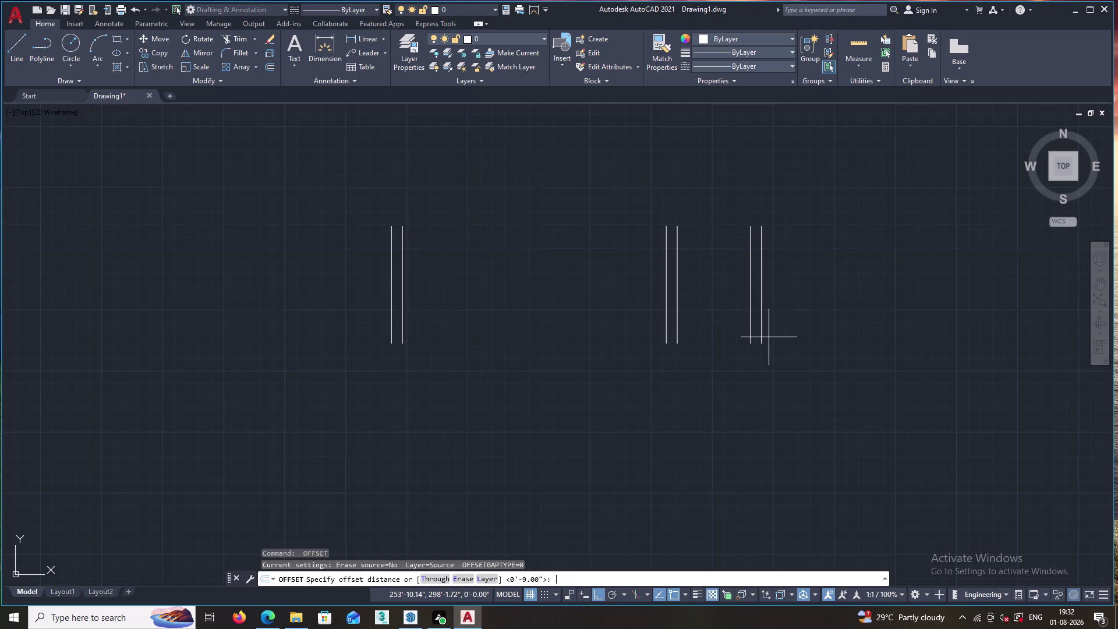
key(1)
key(4)
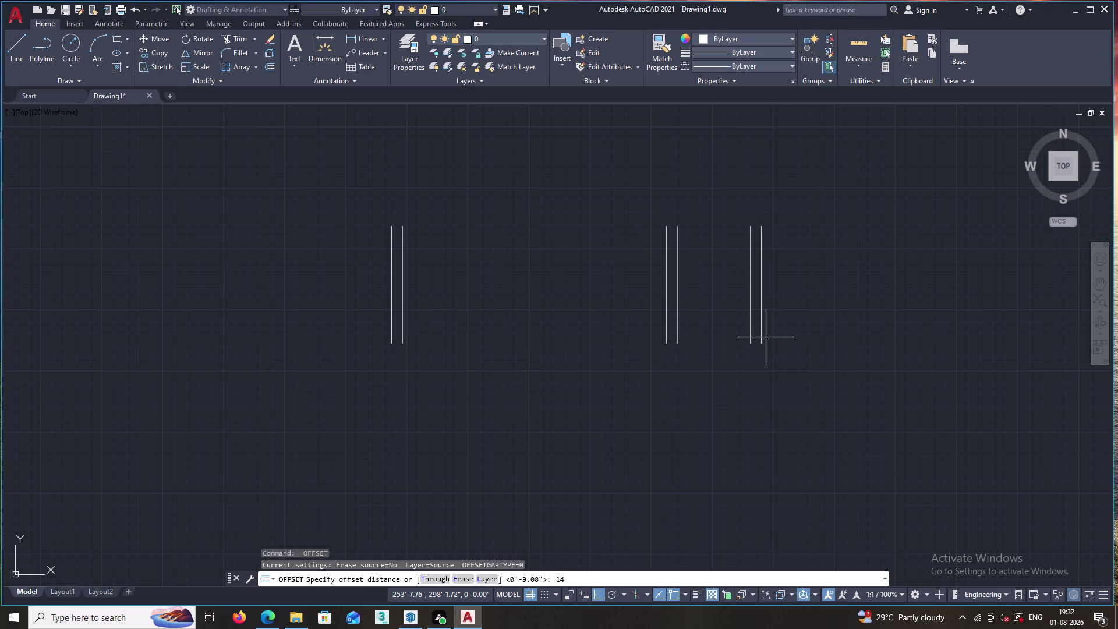
key(Return)
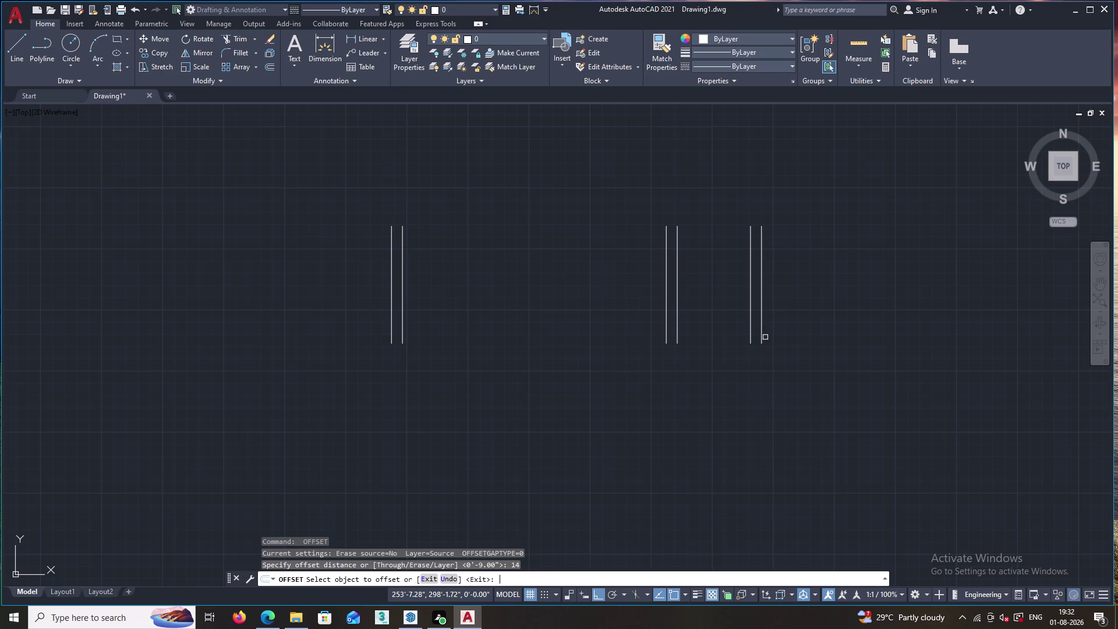
click(761, 325)
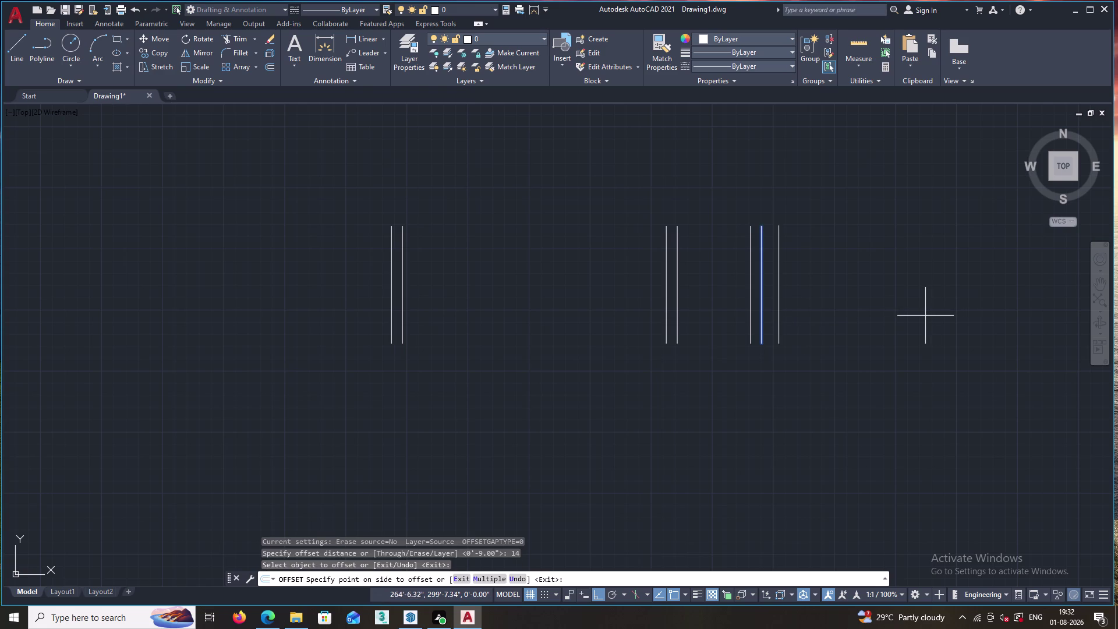
key(Escape)
Offset the partition's outer line 14' to the right.
key(o)
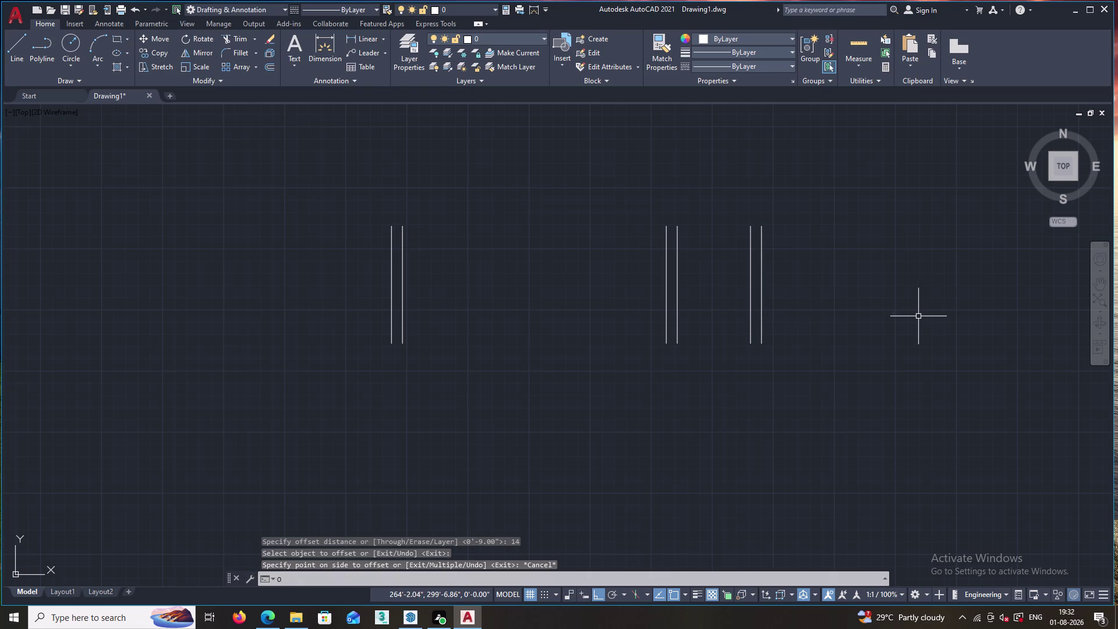
key(Return)
text(14)
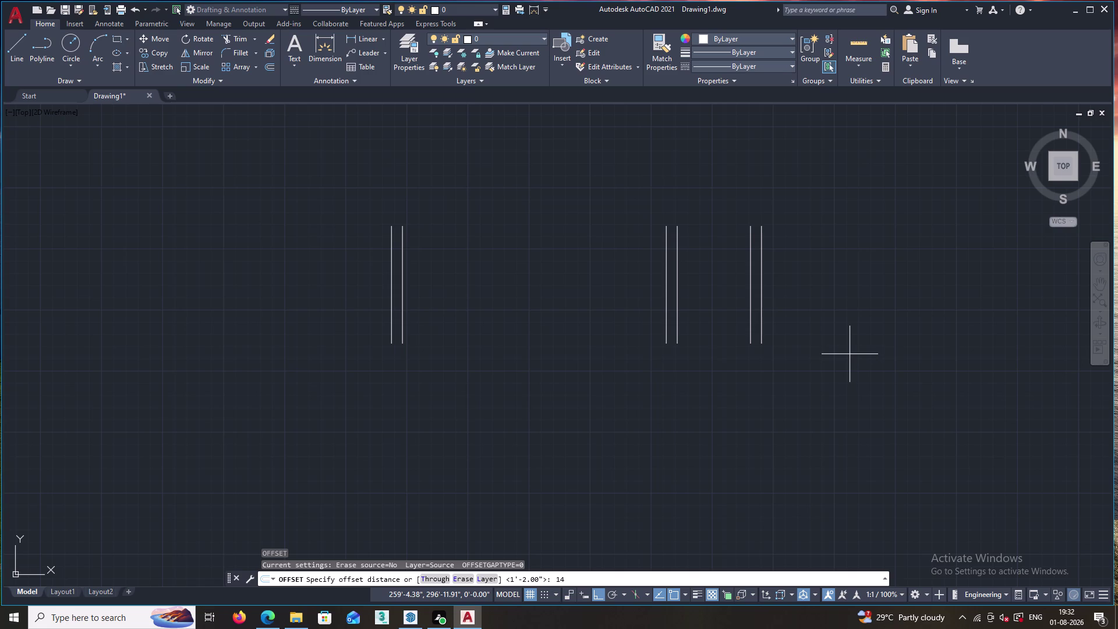
key(apostrophe)
key(Return)
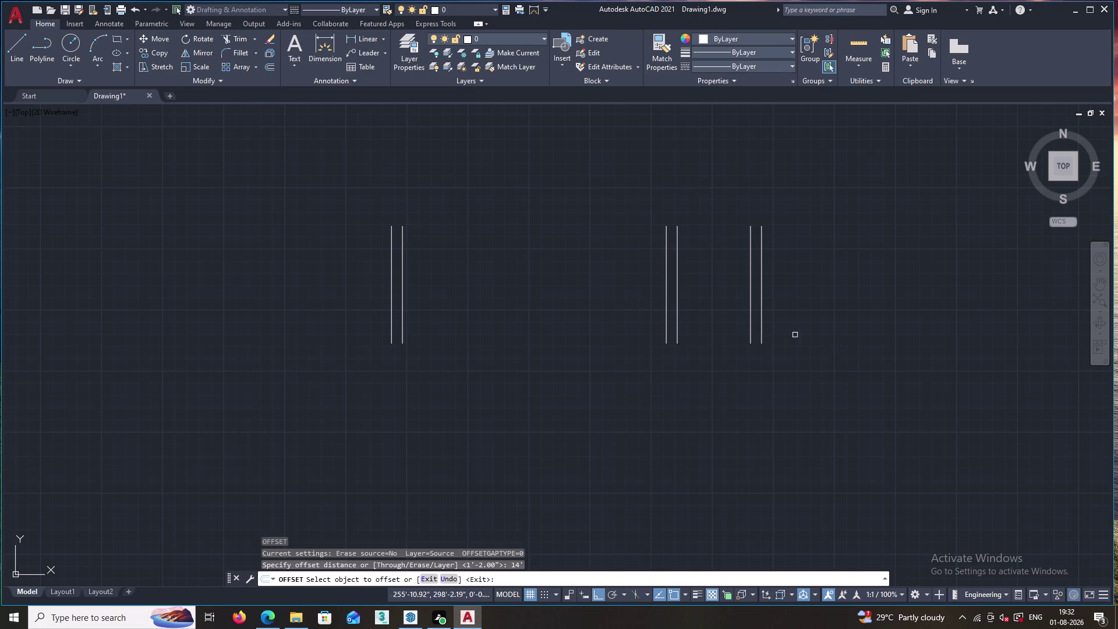
click(762, 319)
click(818, 320)
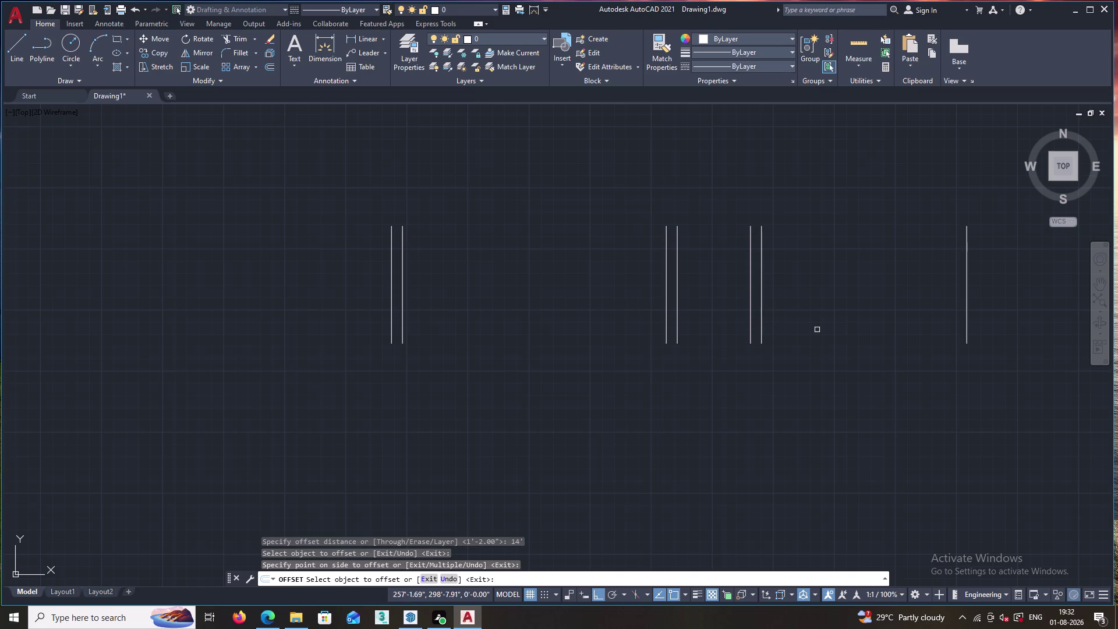
Offset the rightmost vertical line 9 inches to its right.
key(space)
key(space)
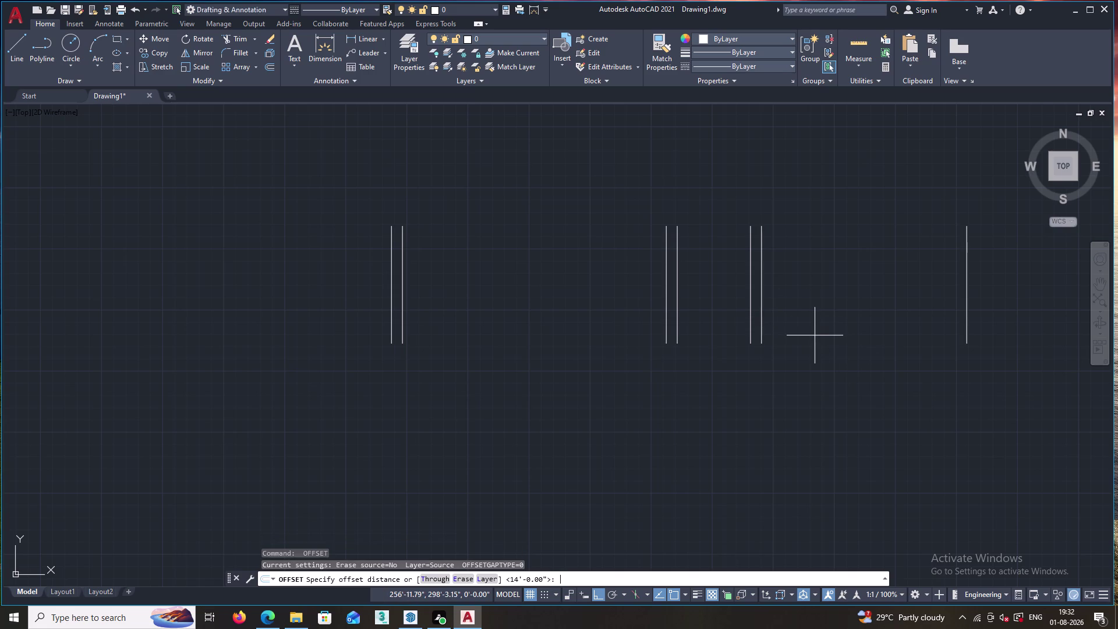
key(9)
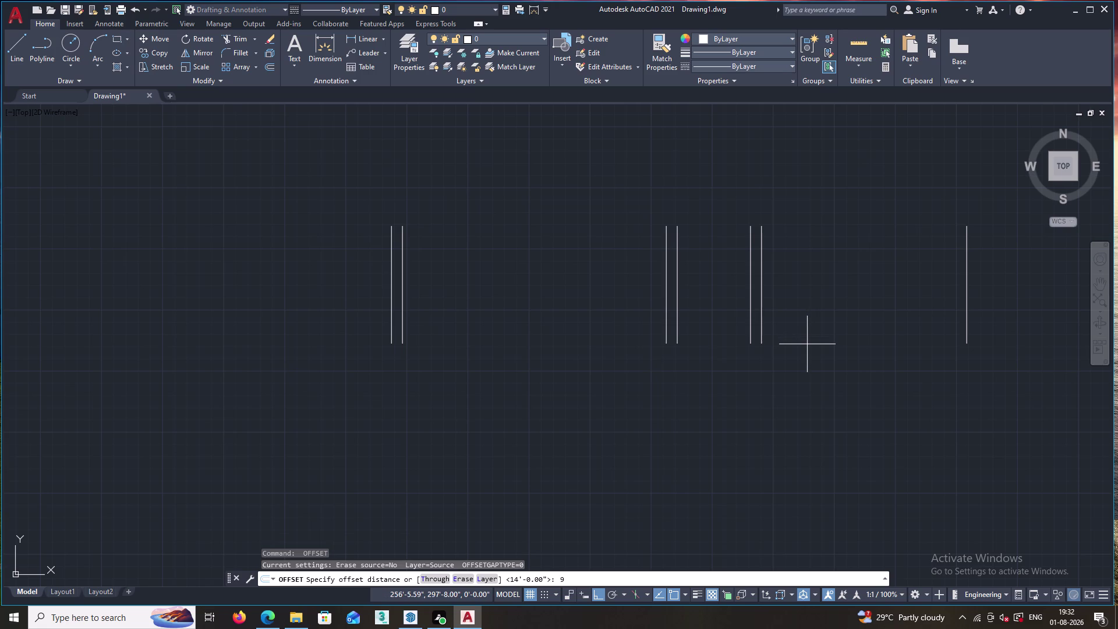
key(Return)
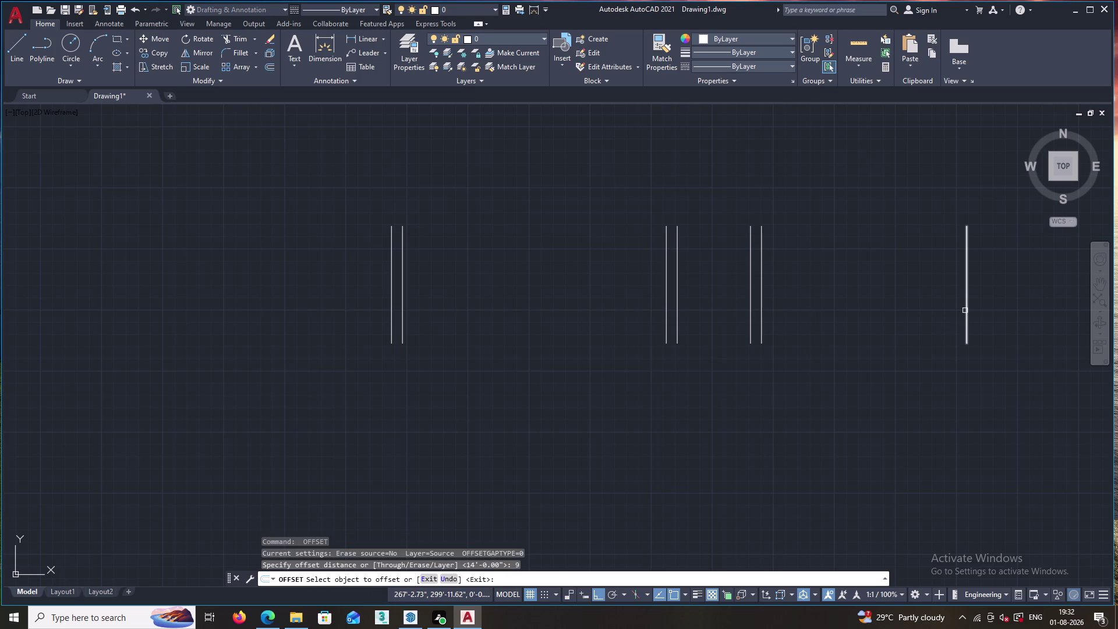
click(965, 308)
click(996, 306)
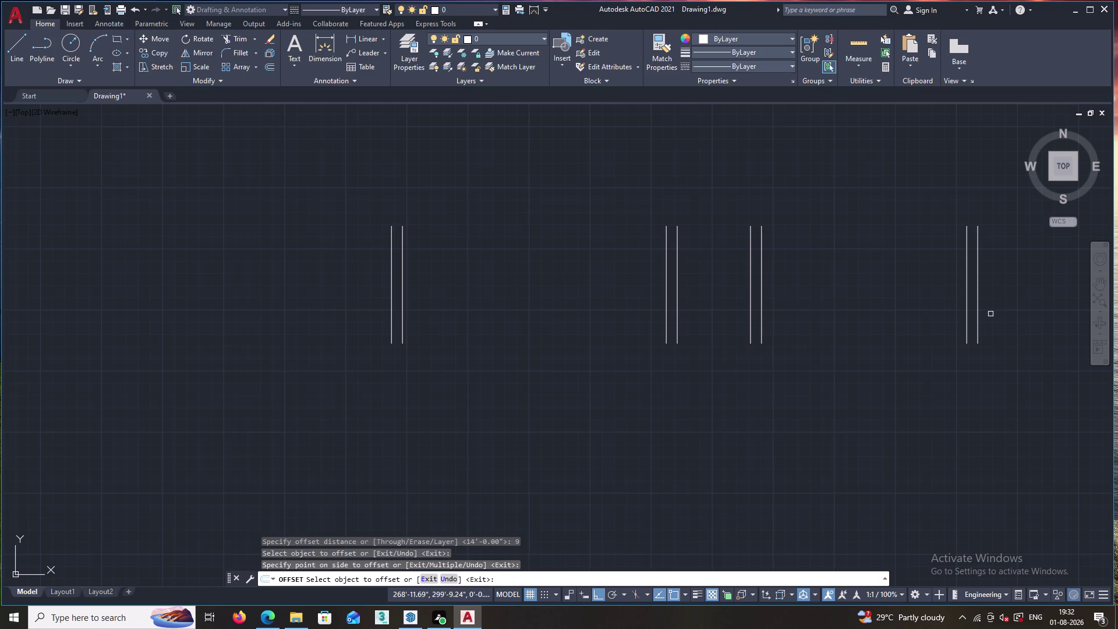
key(Escape)
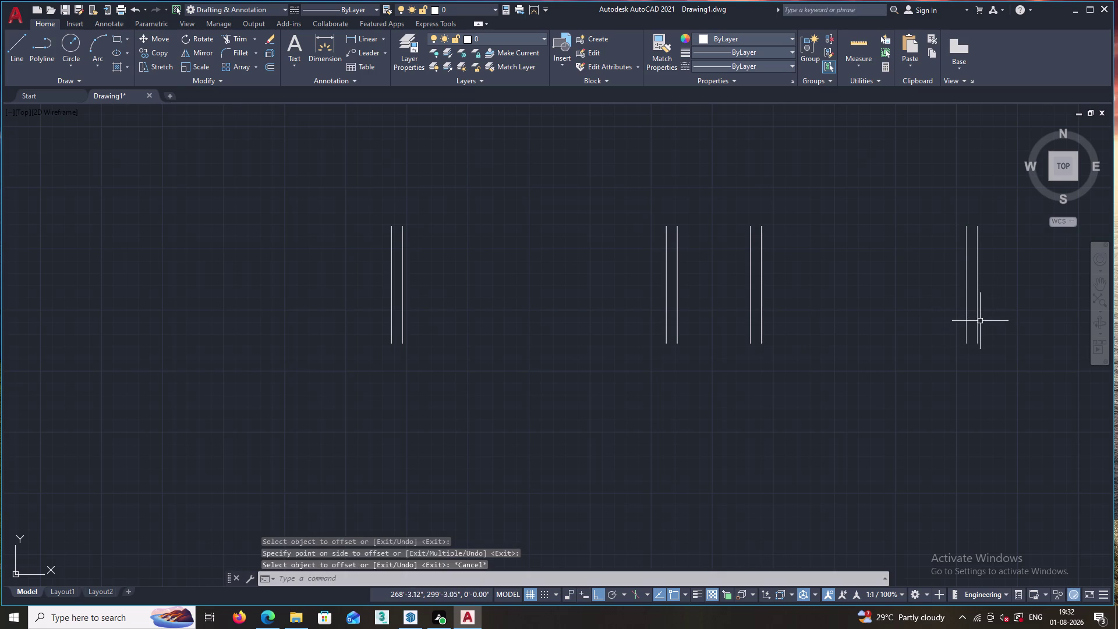
Draw the inner top wall line from the left inner wall top to the right inner wall top.
key(l)
key(Return)
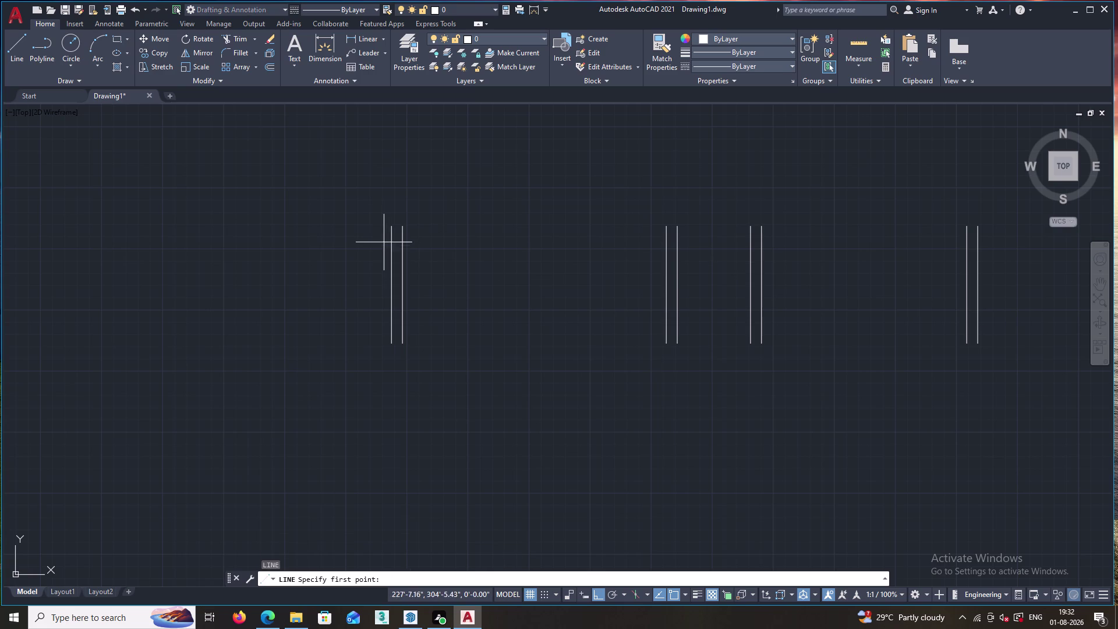
click(404, 226)
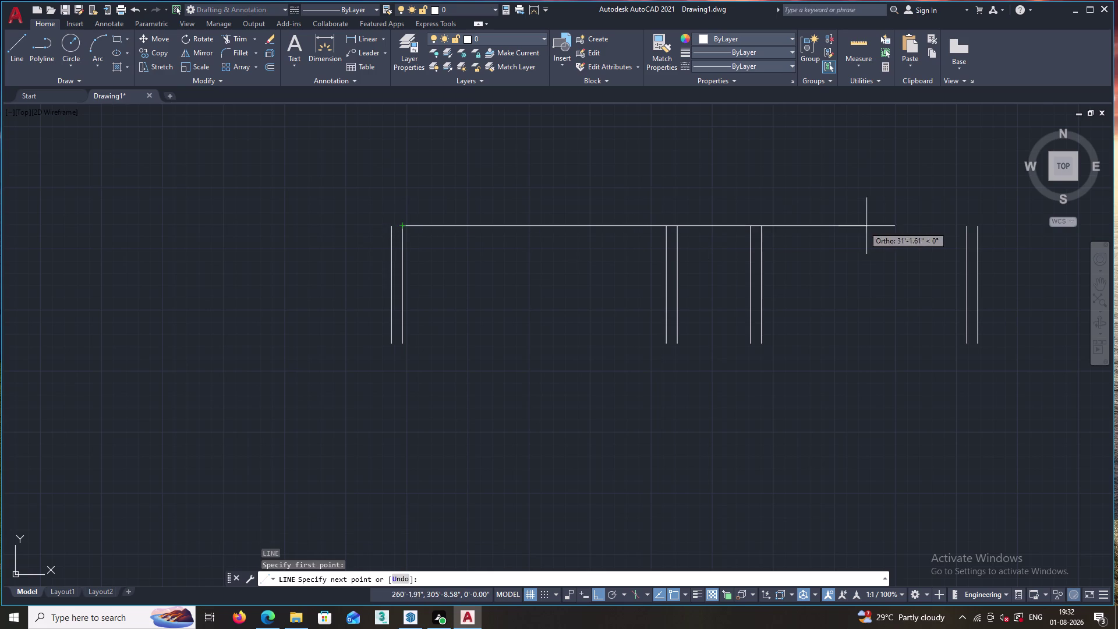
click(968, 226)
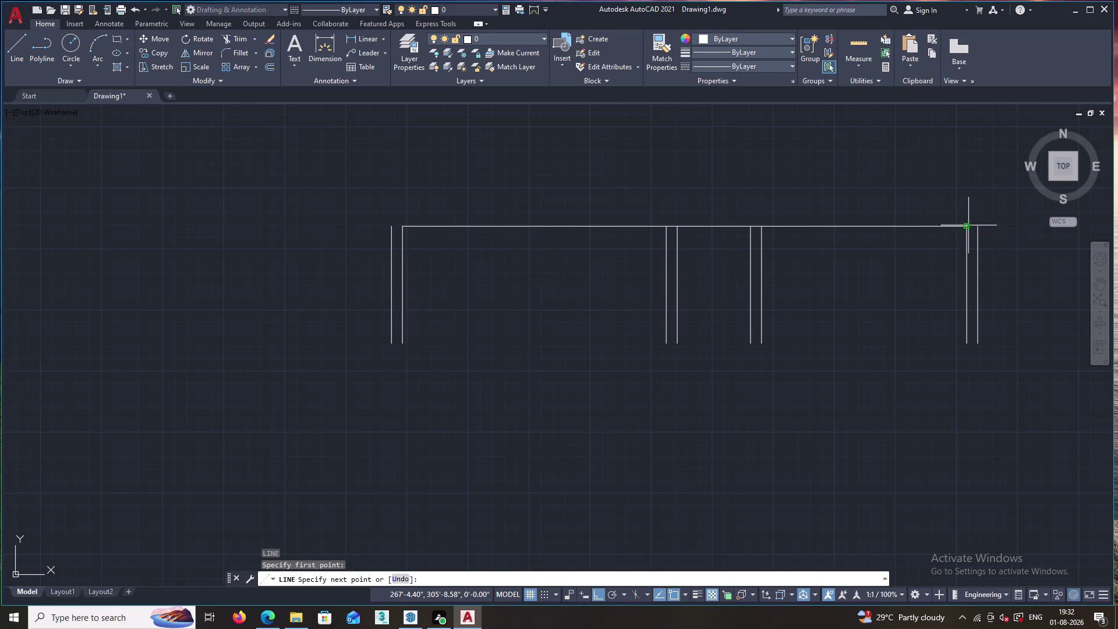
key(Escape)
Offset the top wall line 9 inches upward.
key(o)
key(Return)
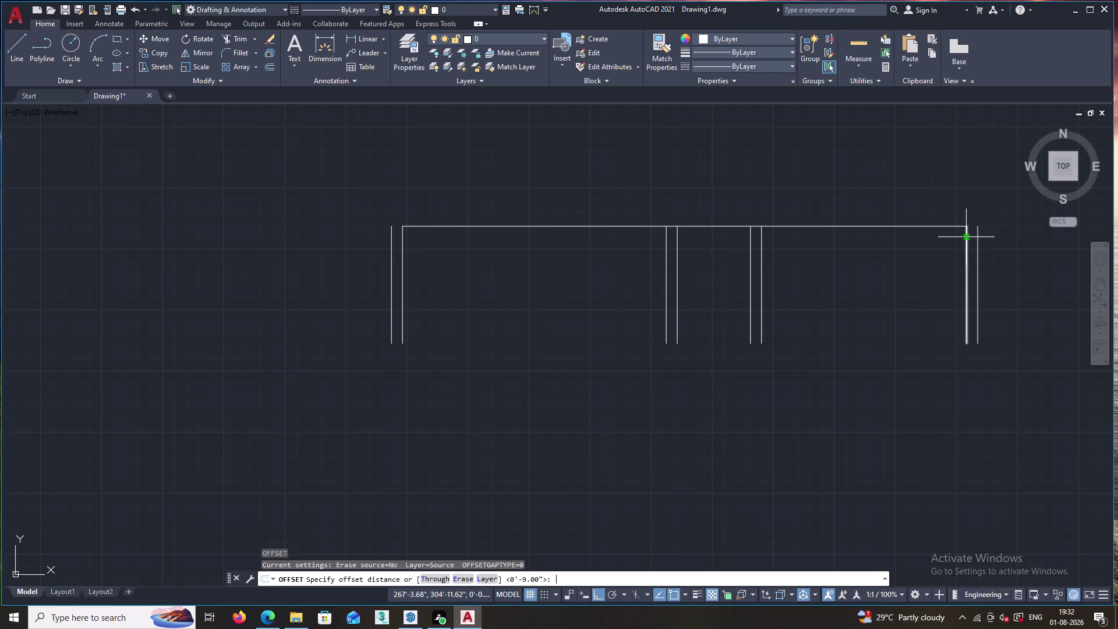
key(9)
key(Return)
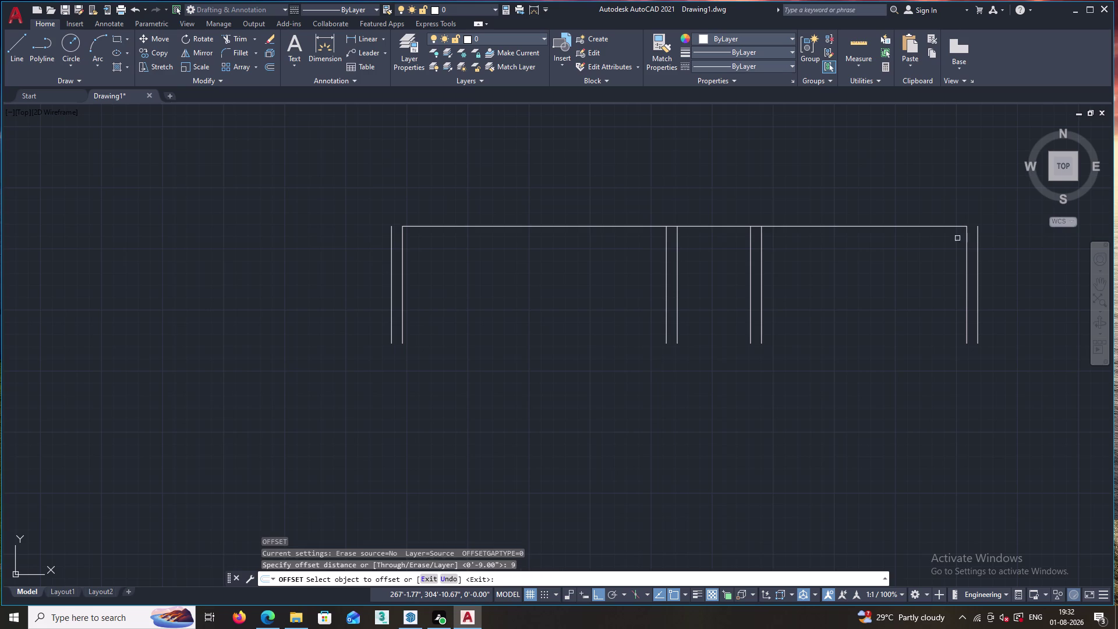
click(913, 227)
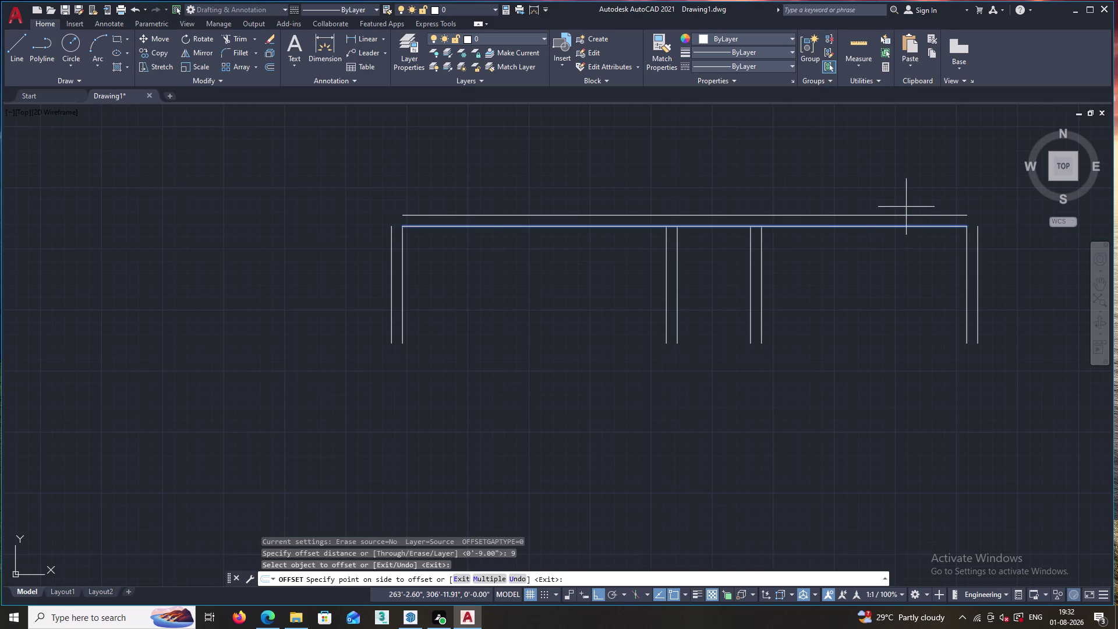
click(907, 207)
key(Escape)
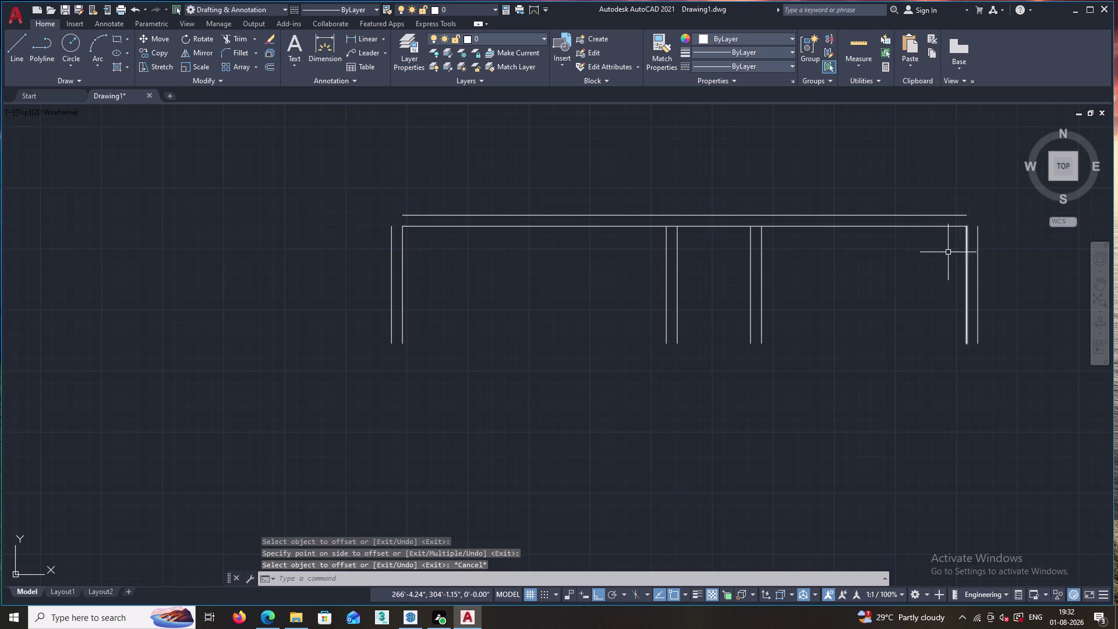
Fillet the outer top line with the outer right and left lines, using Multiple mode.
key(f)
key(Return)
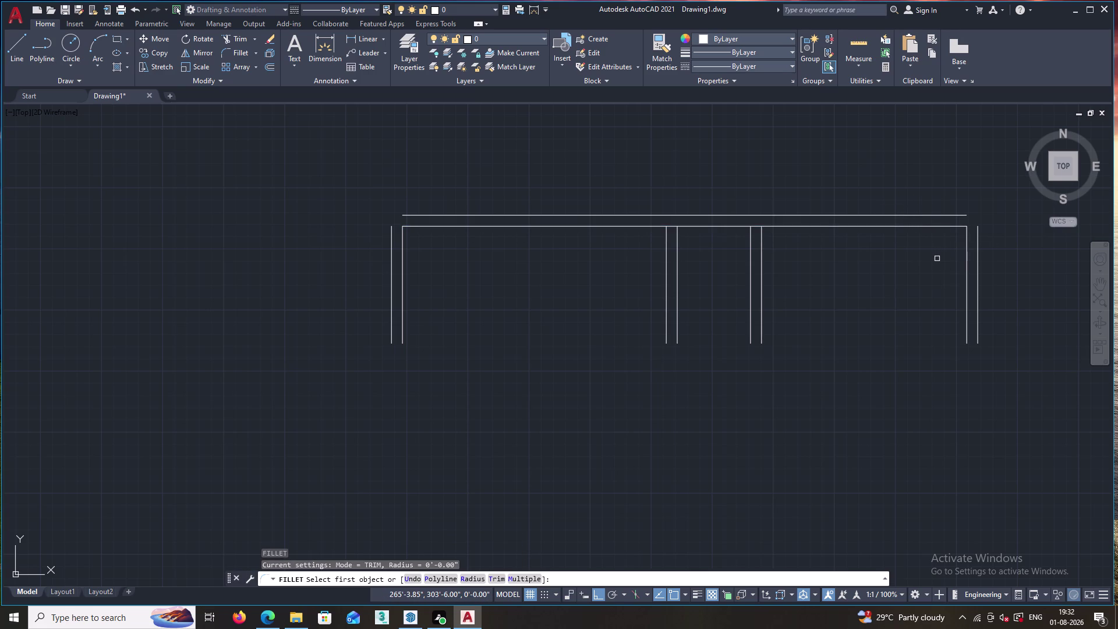
key(m)
key(Return)
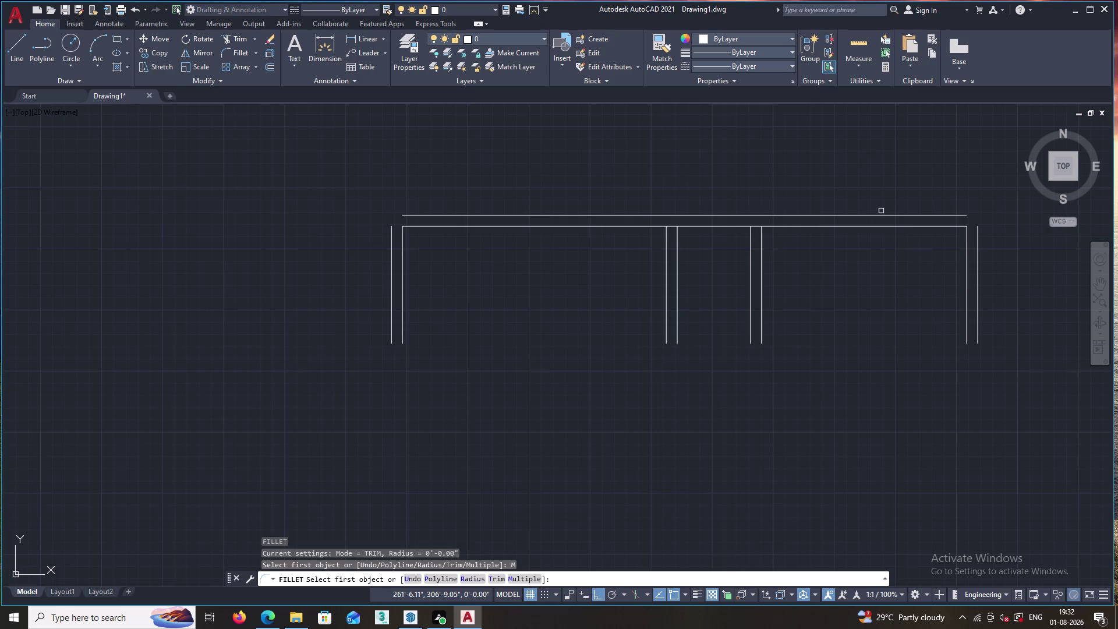
click(885, 215)
click(981, 232)
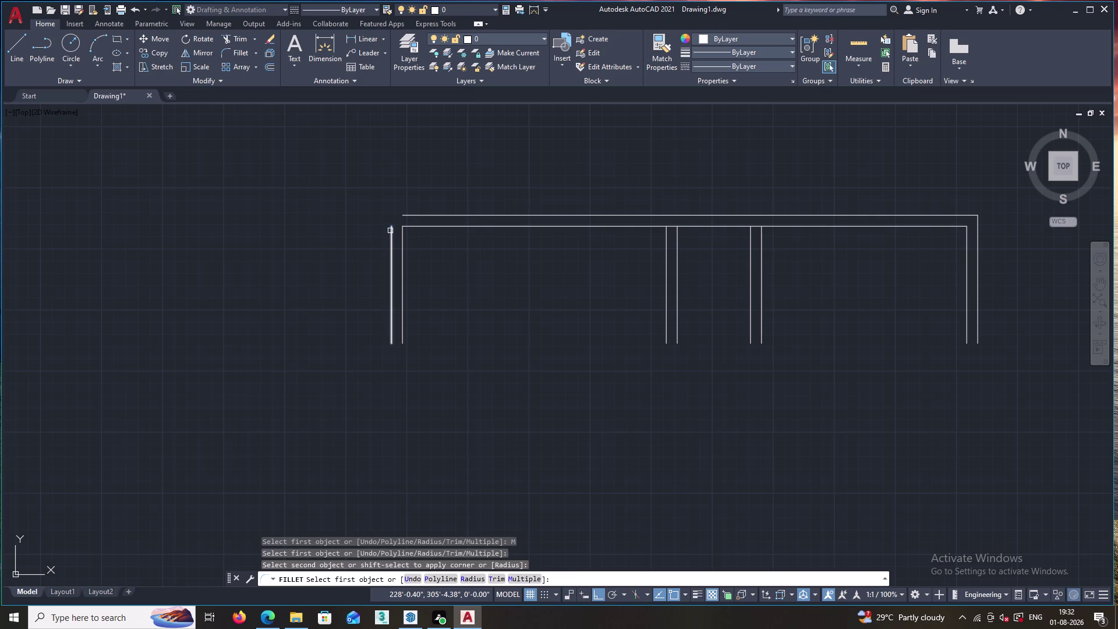
click(390, 231)
click(407, 216)
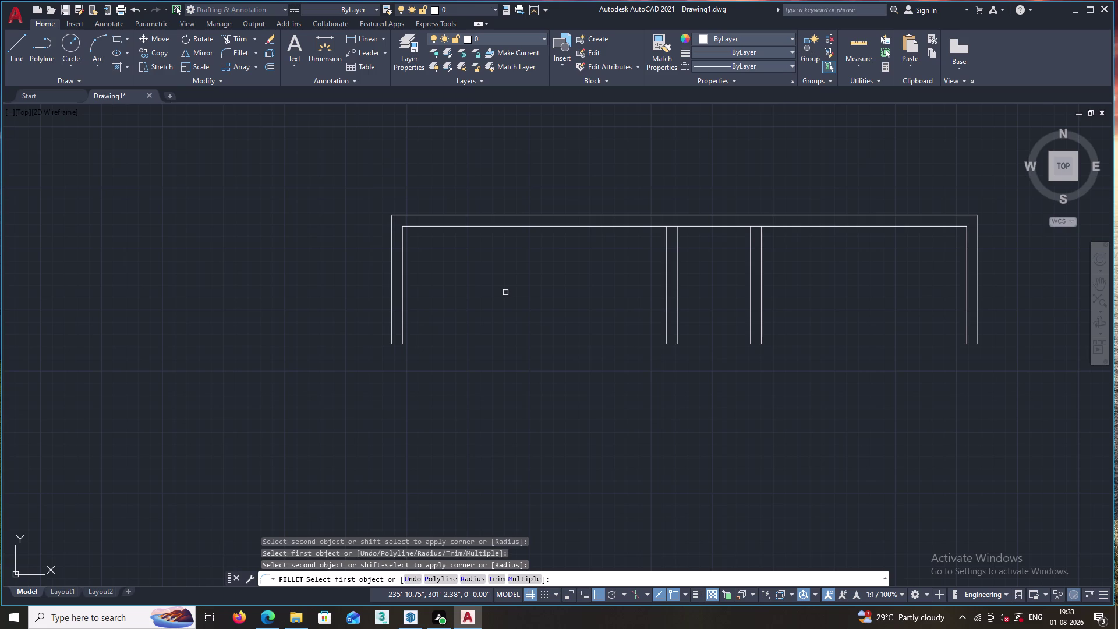
key(Escape)
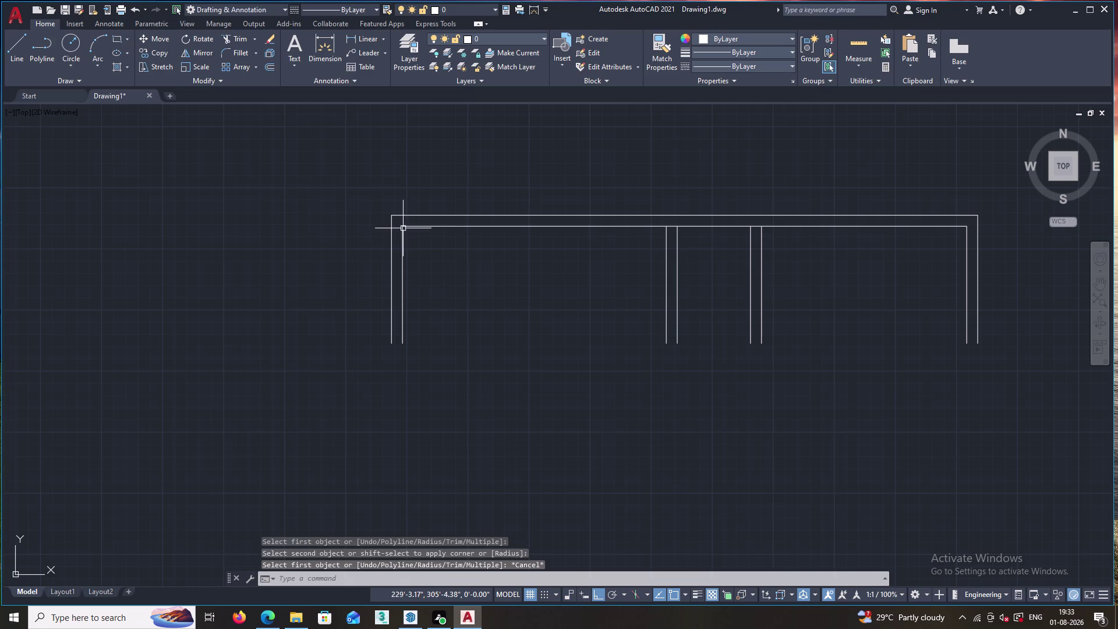
click(78, 79)
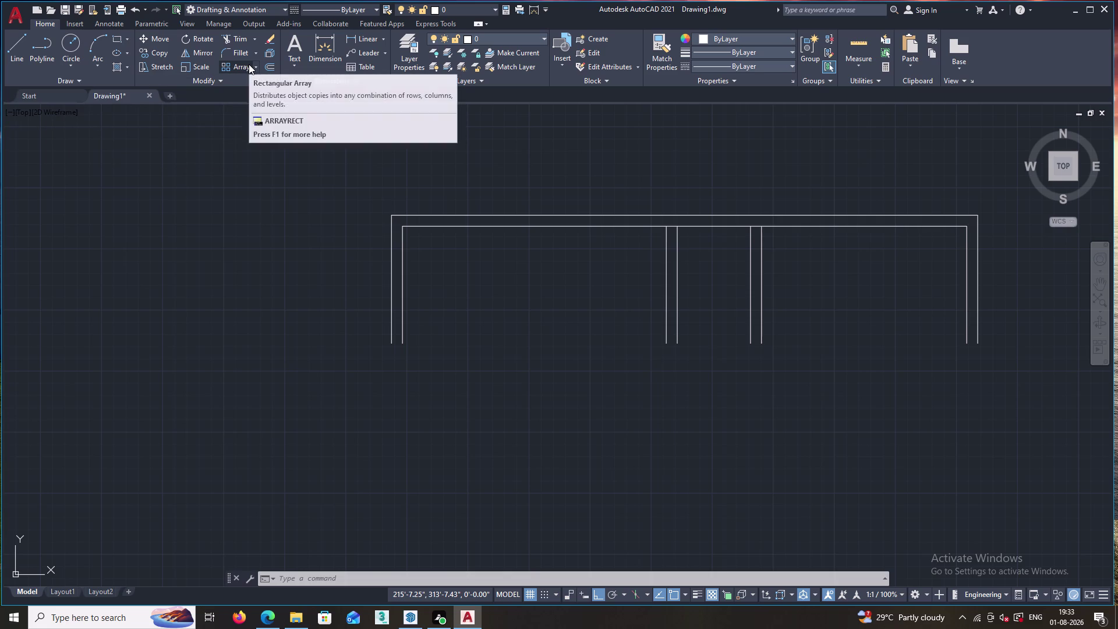
Break the inner top wall line at each of the three partition intersections with BREAKATPOINT.
text(BR)
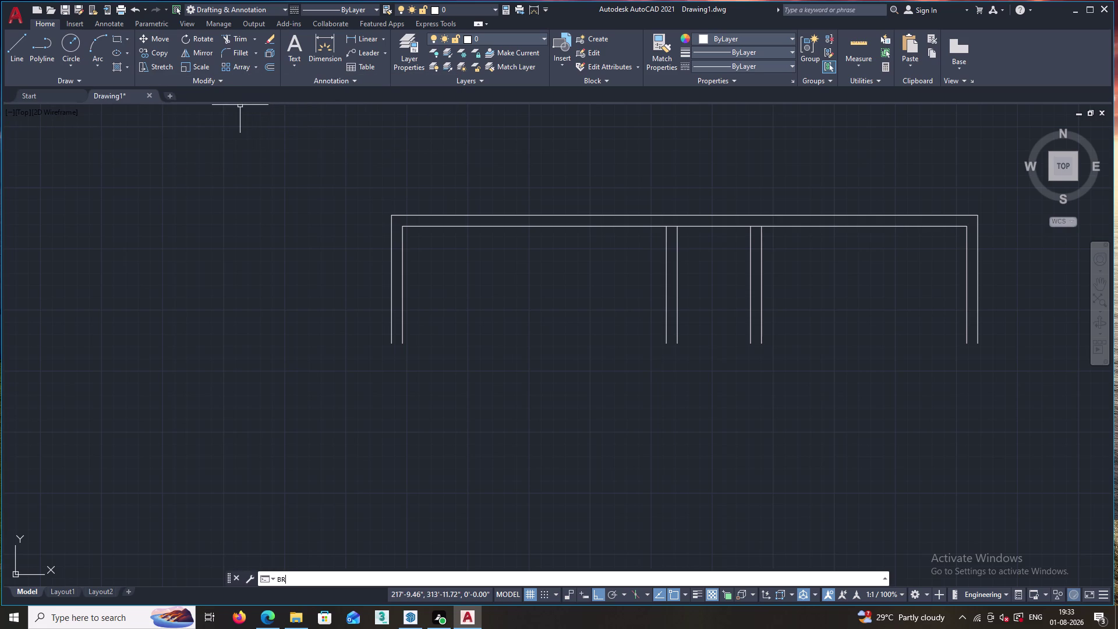
text(EA)
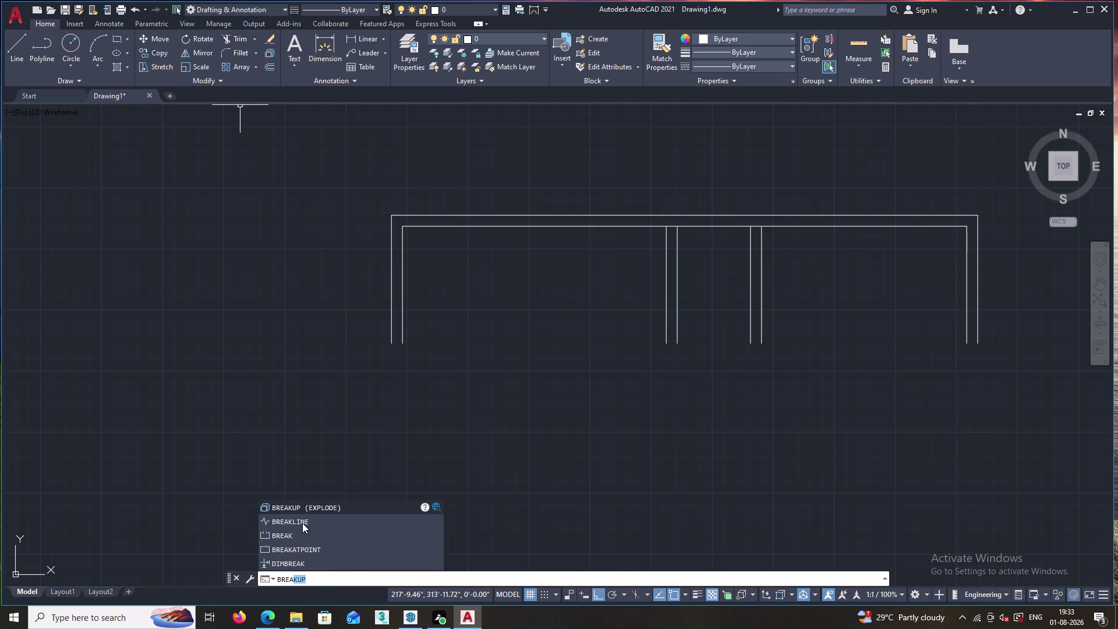
click(305, 544)
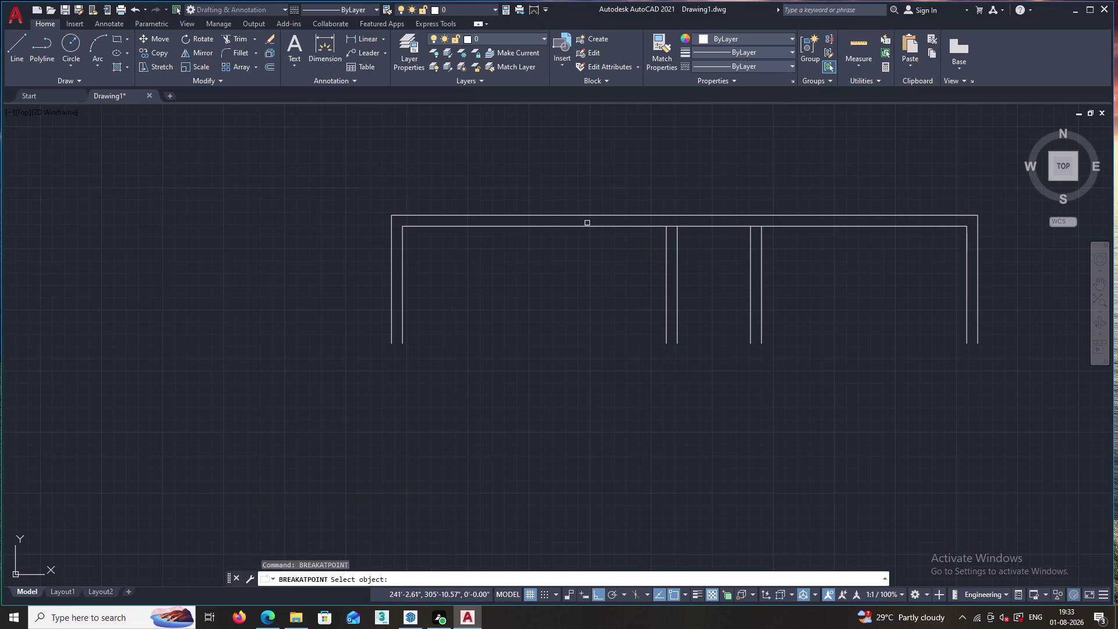
double_click(647, 226)
click(668, 228)
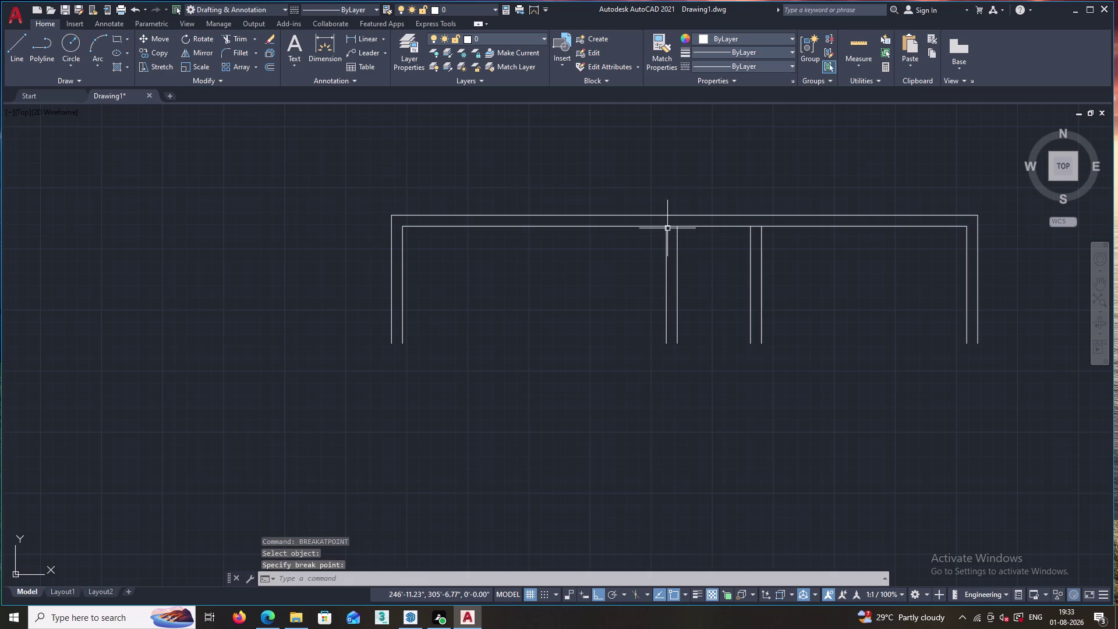
key(space)
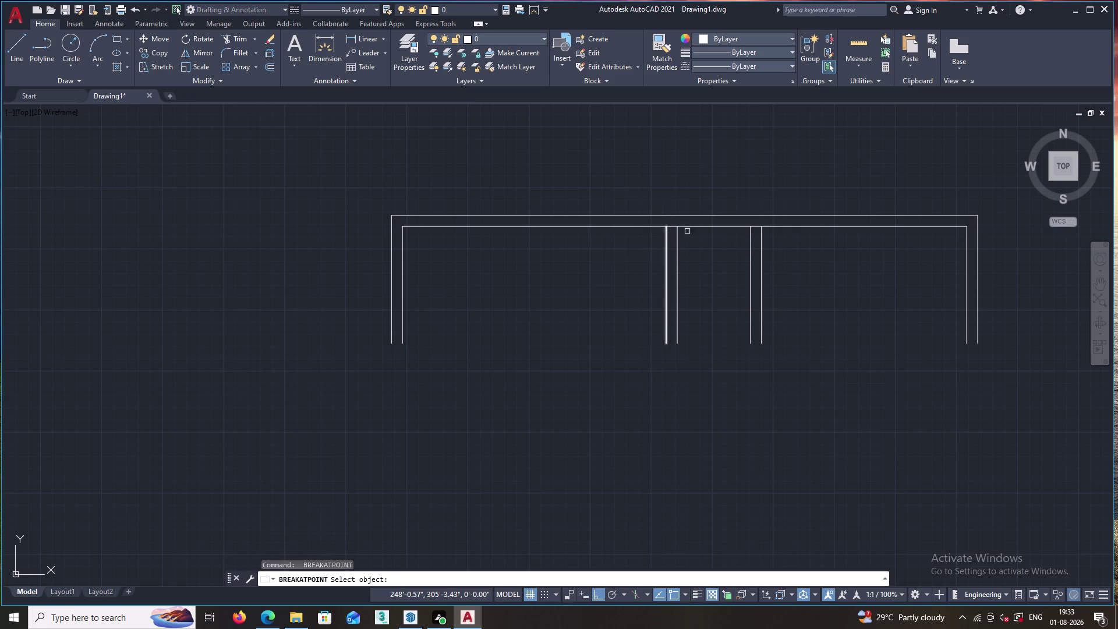
click(700, 227)
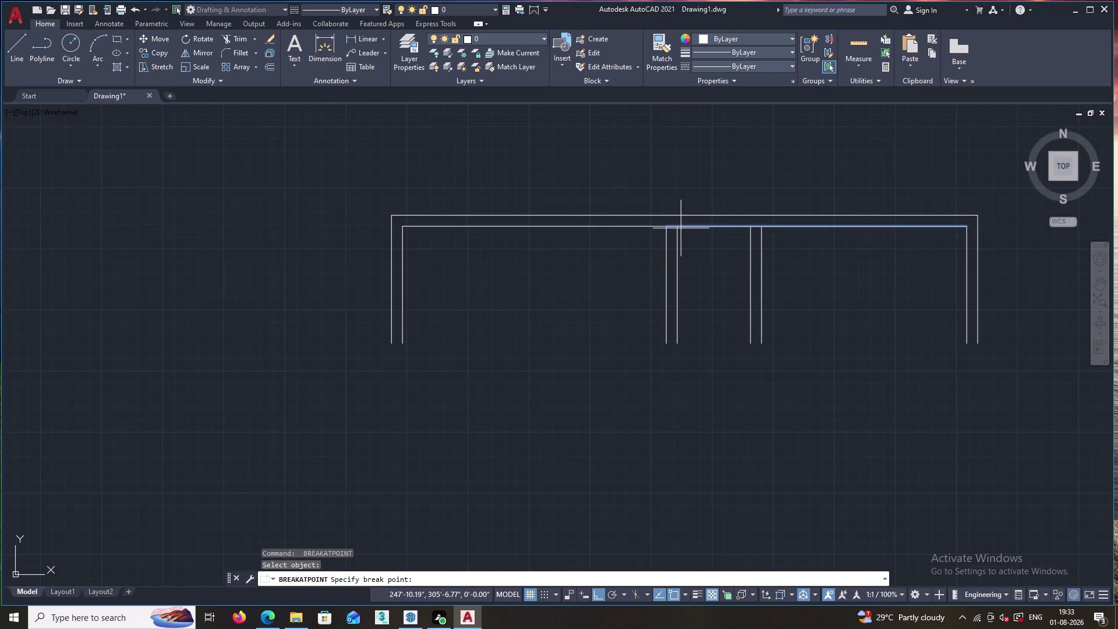
click(677, 227)
key(space)
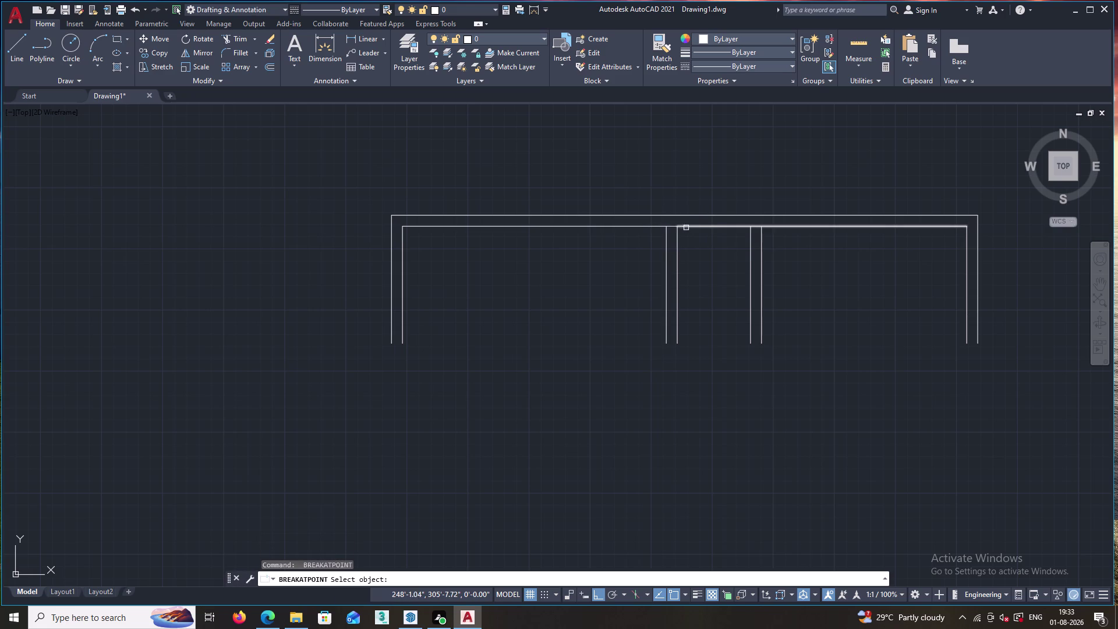
click(782, 225)
click(751, 227)
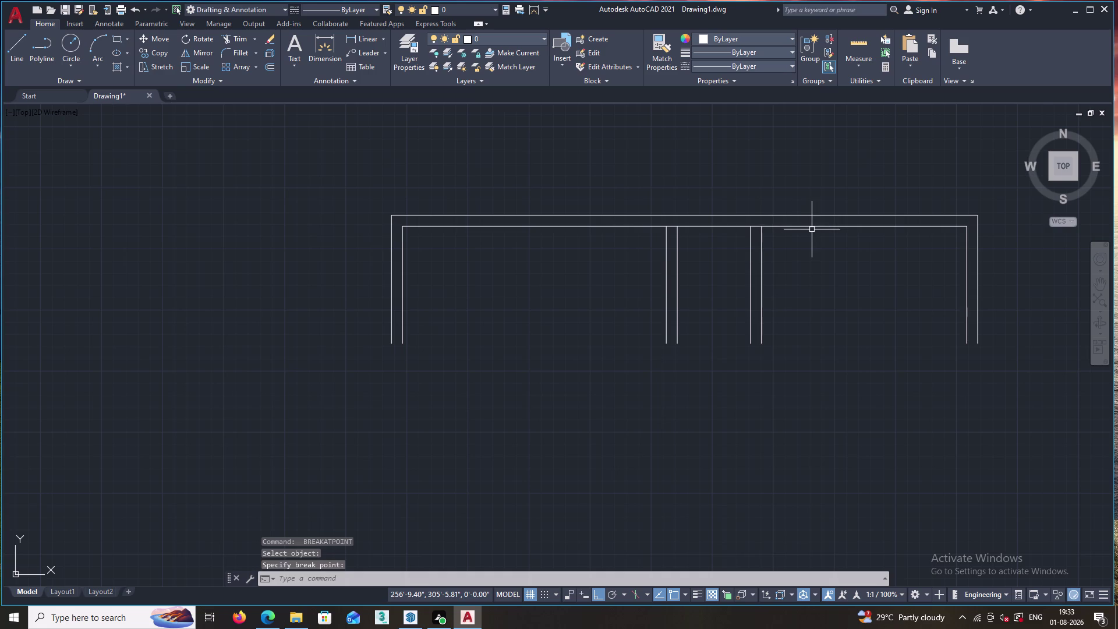
key(Escape)
key(o)
key(Return)
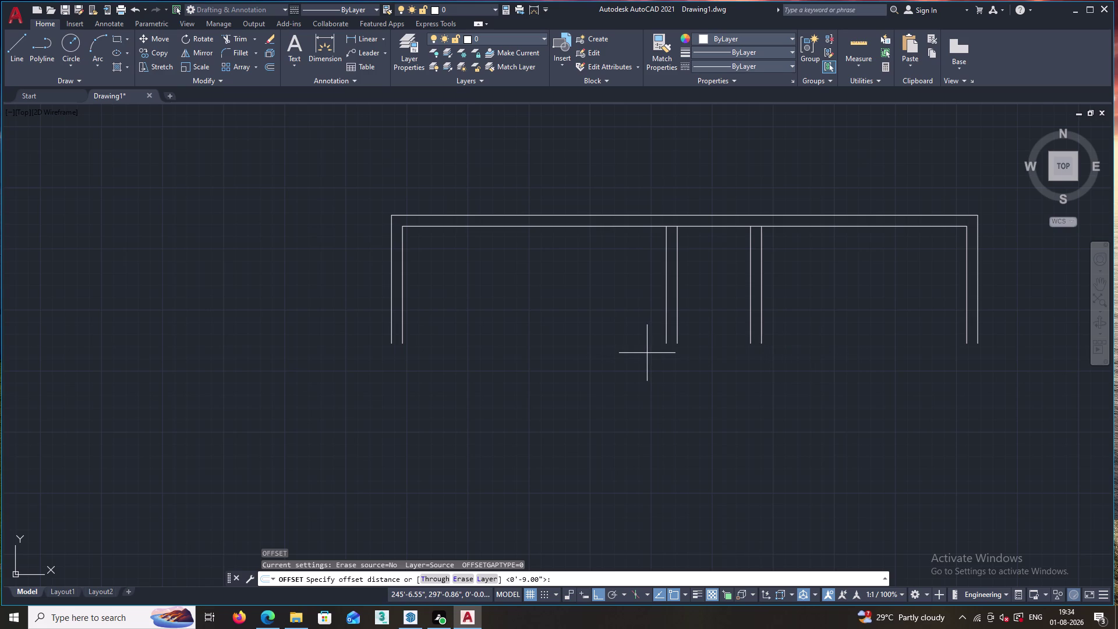
Offset the top line piece between the middle partitions 6 feet downward.
key(o)
key(Return)
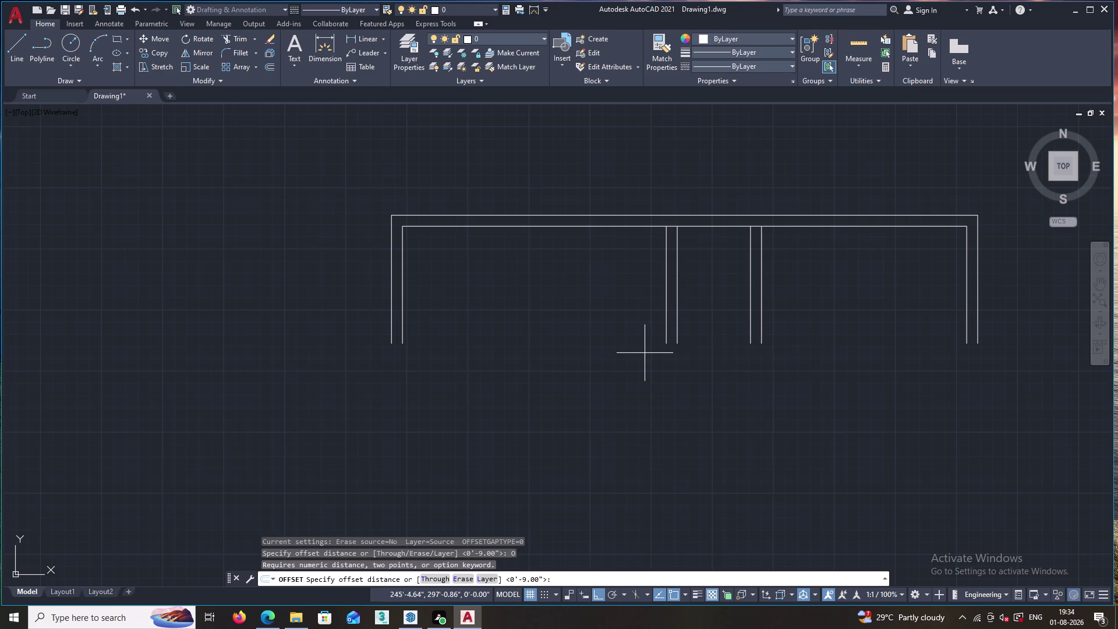
key(6)
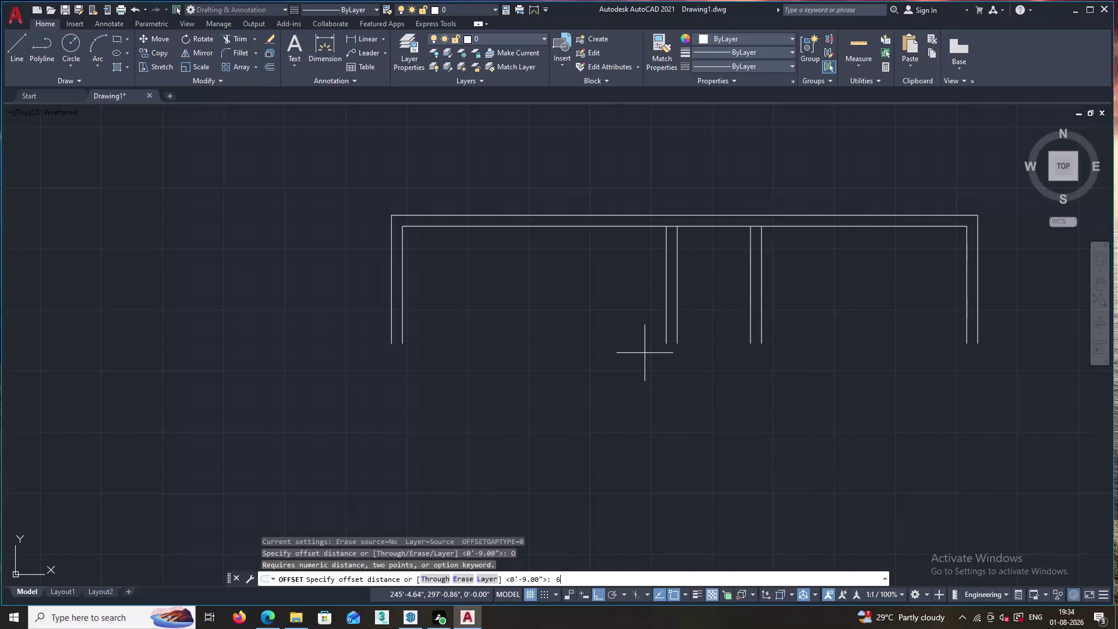
key(apostrophe)
key(Return)
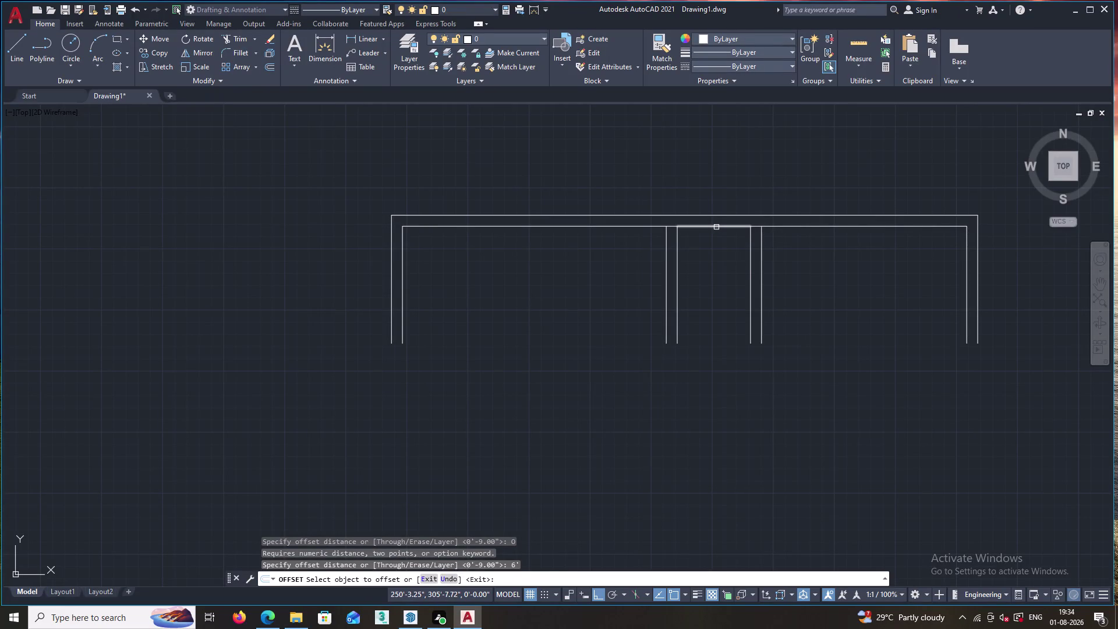
click(717, 227)
click(723, 270)
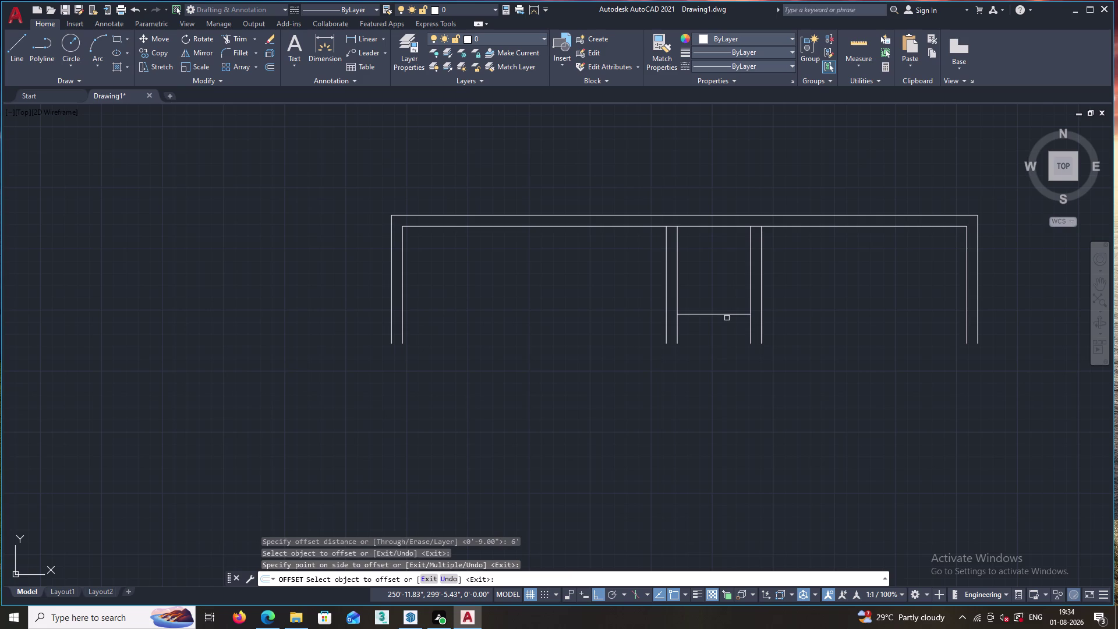
Window-select every line of the existing wall layout.
key(Escape)
drag(988, 210, 996, 224)
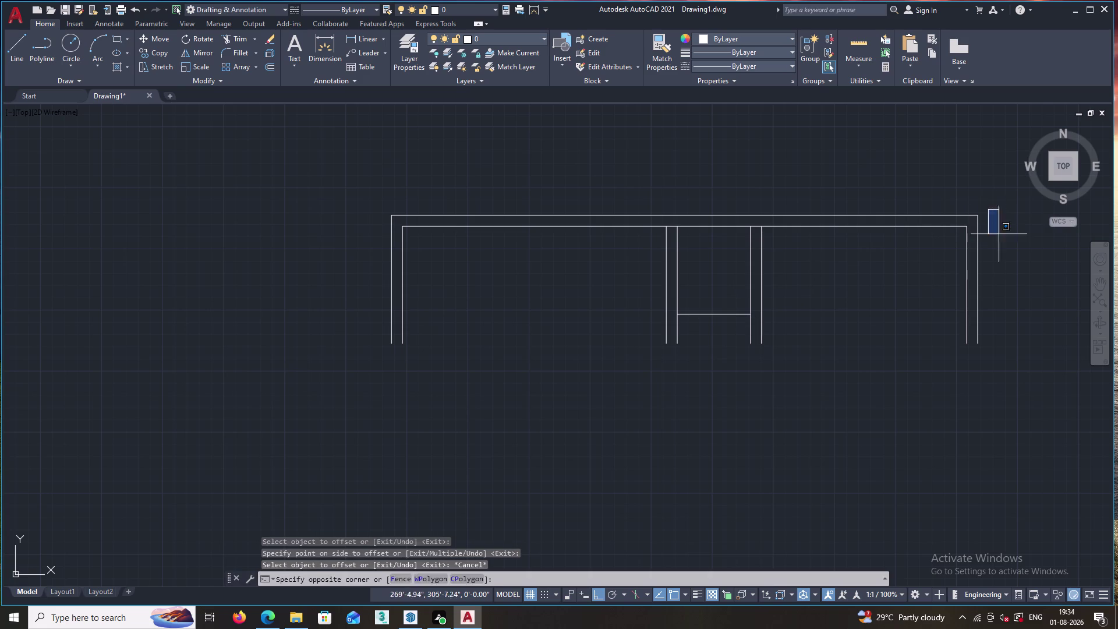
drag(996, 224, 337, 158)
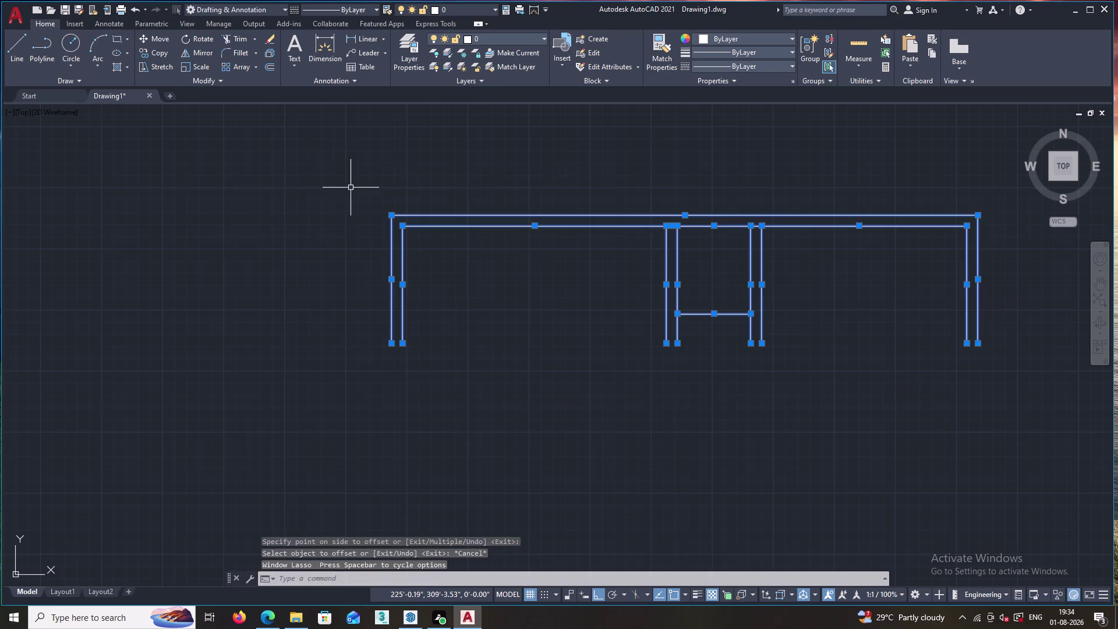
Delete the entire selected wall layout and cancel a mistaken line start.
key(Delete)
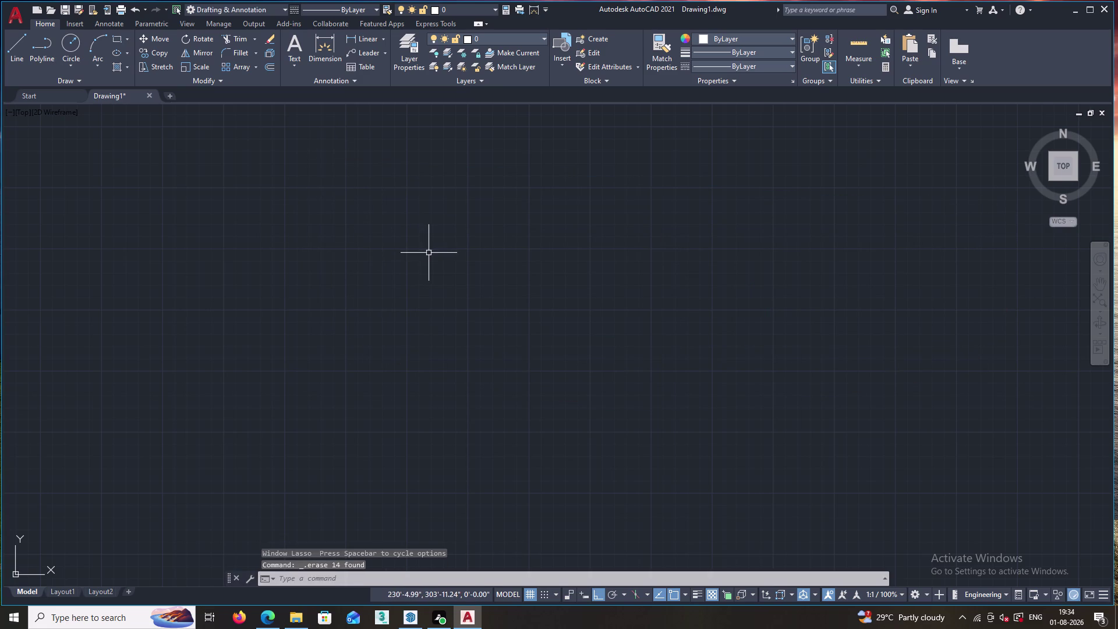
key(l)
key(Return)
key(backslash)
click(475, 250)
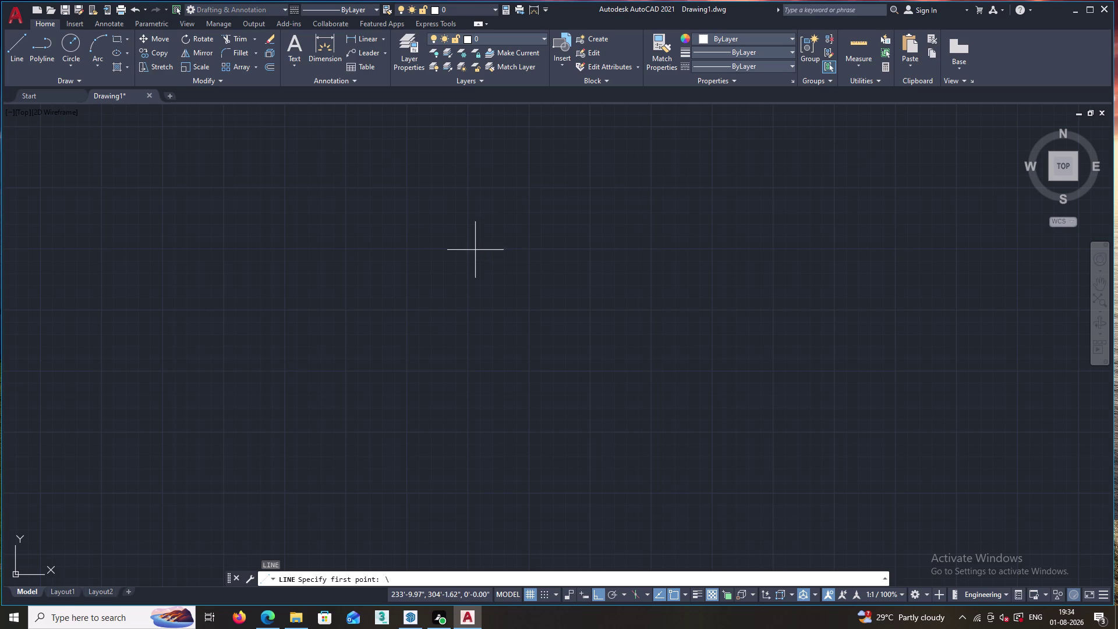
click(479, 270)
key(Escape)
key(Escape)
Draw a new 8-foot vertical wall line, correcting a mistyped length.
key(l)
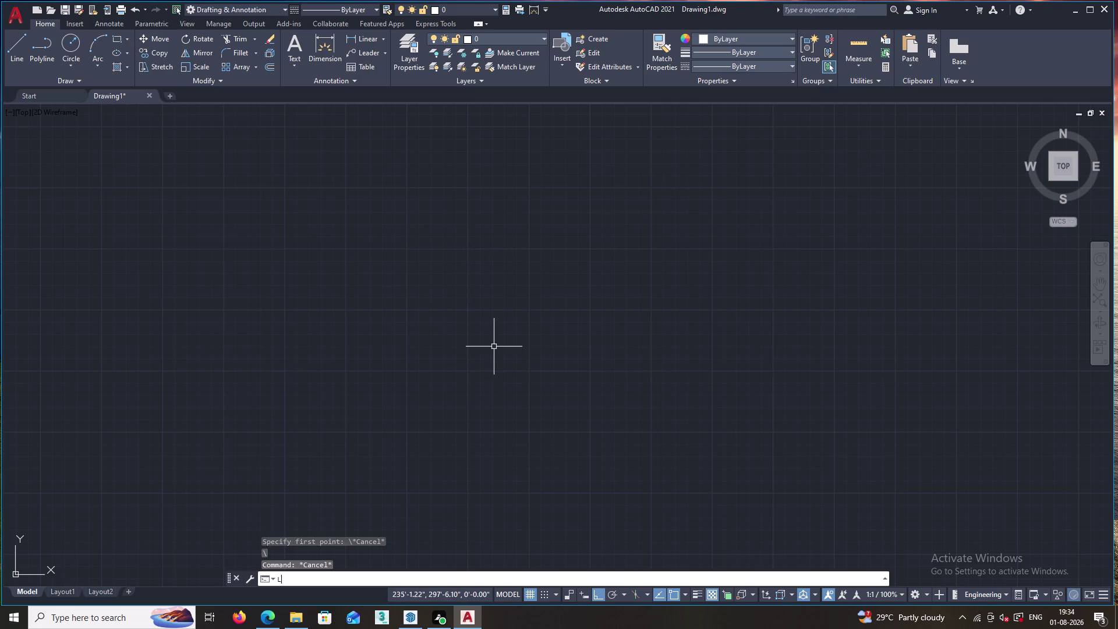
key(Return)
click(475, 262)
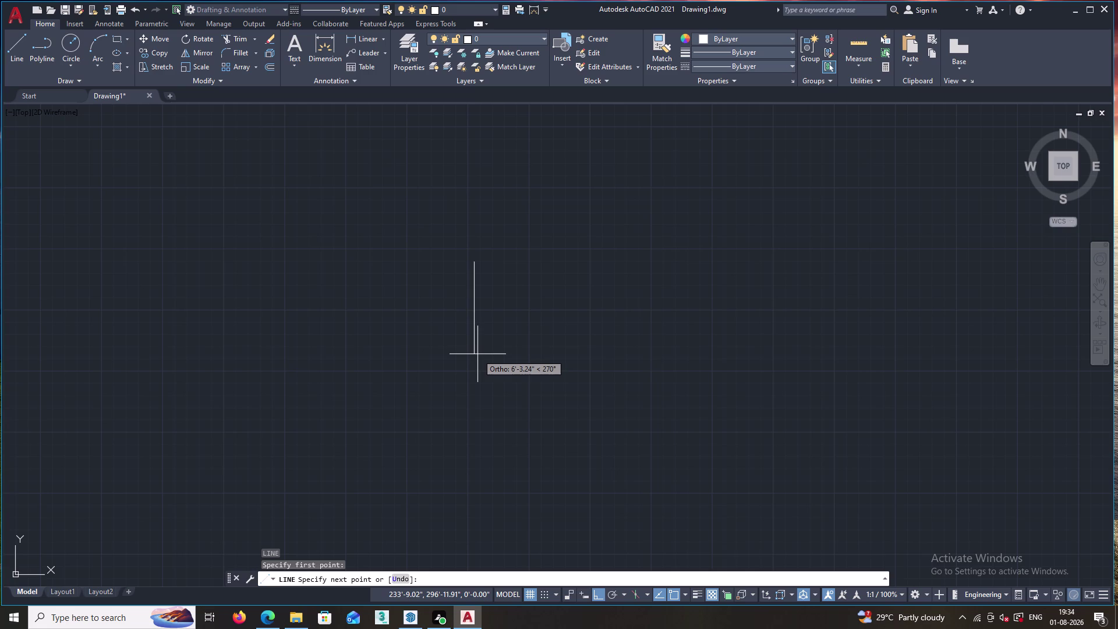
key(Escape)
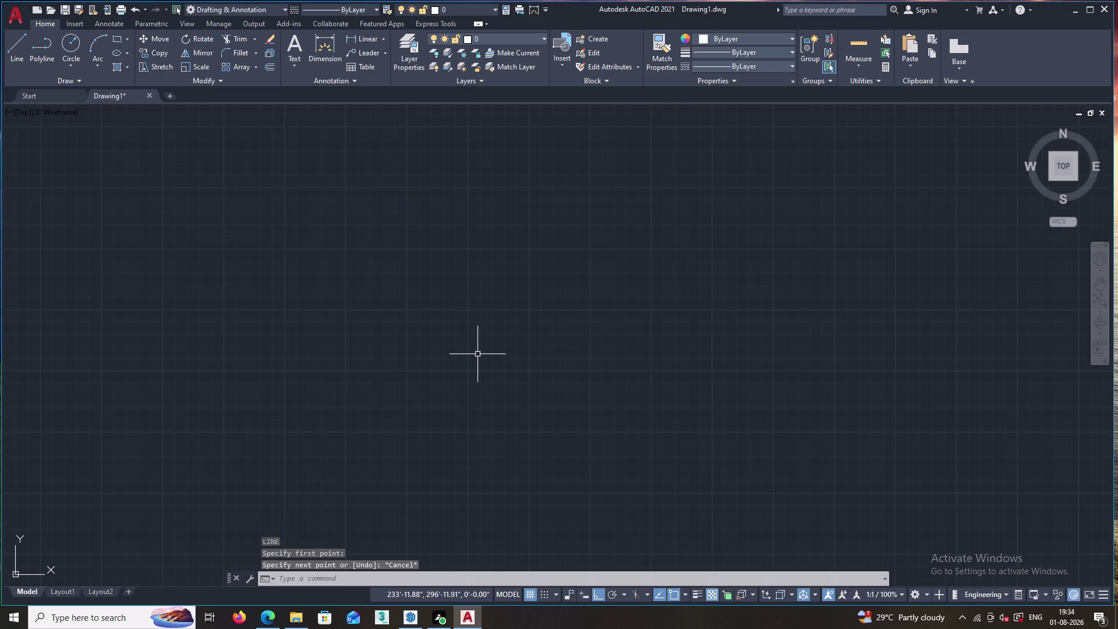
key(l)
key(Return)
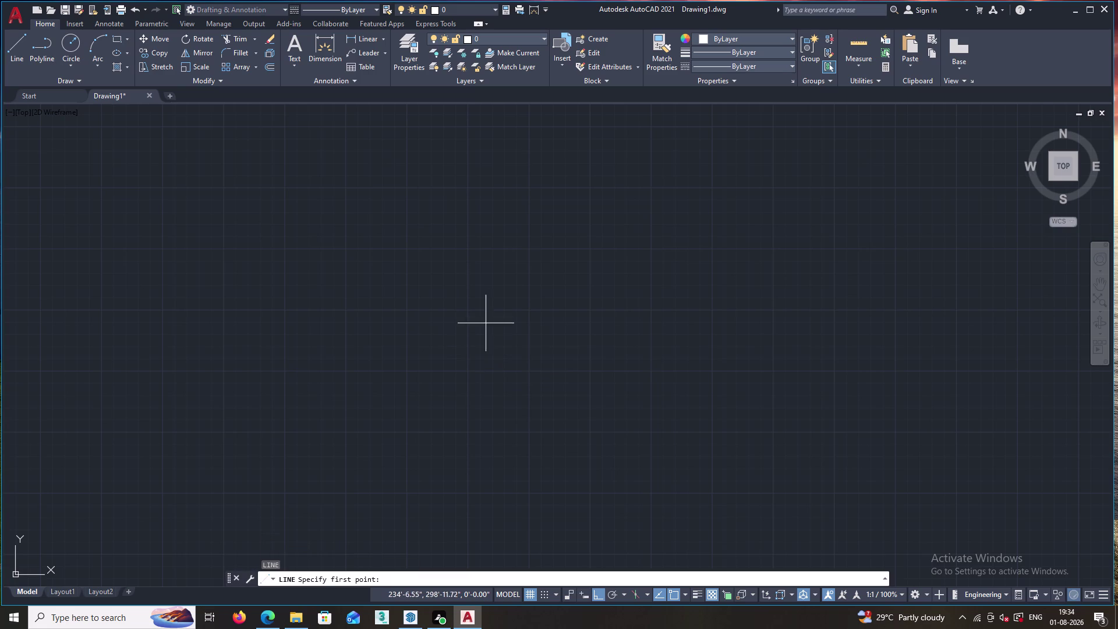
click(488, 307)
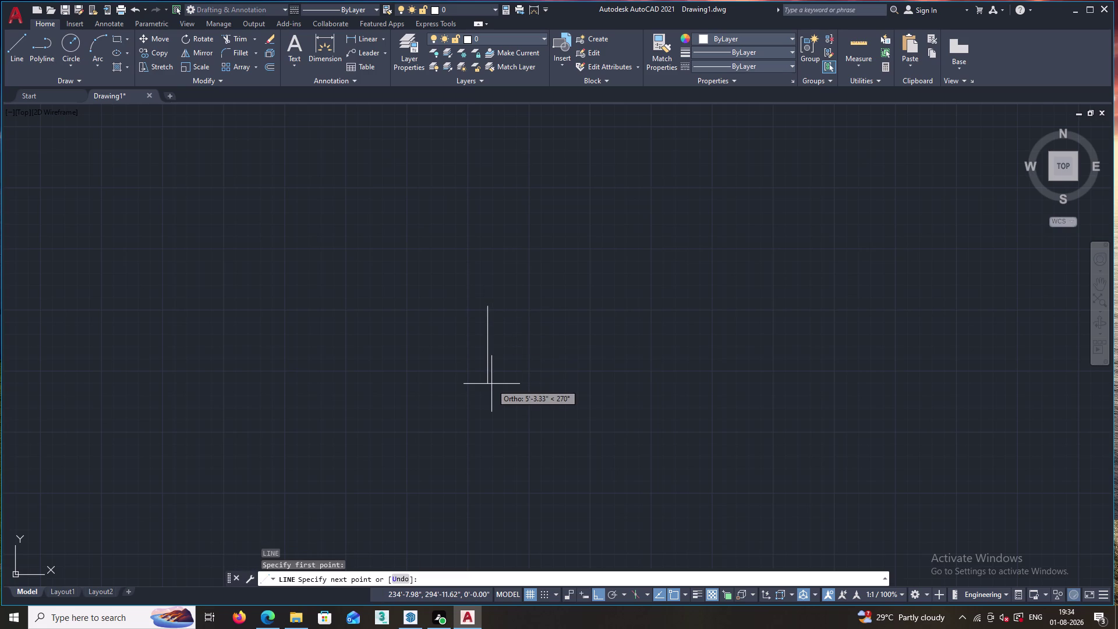
key(1)
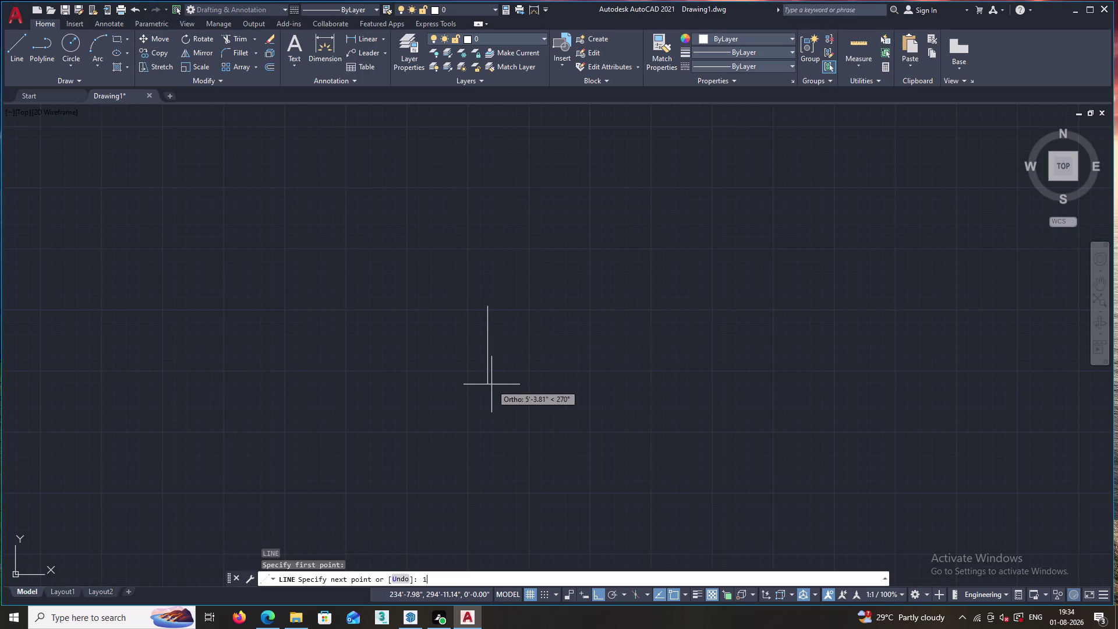
key(8)
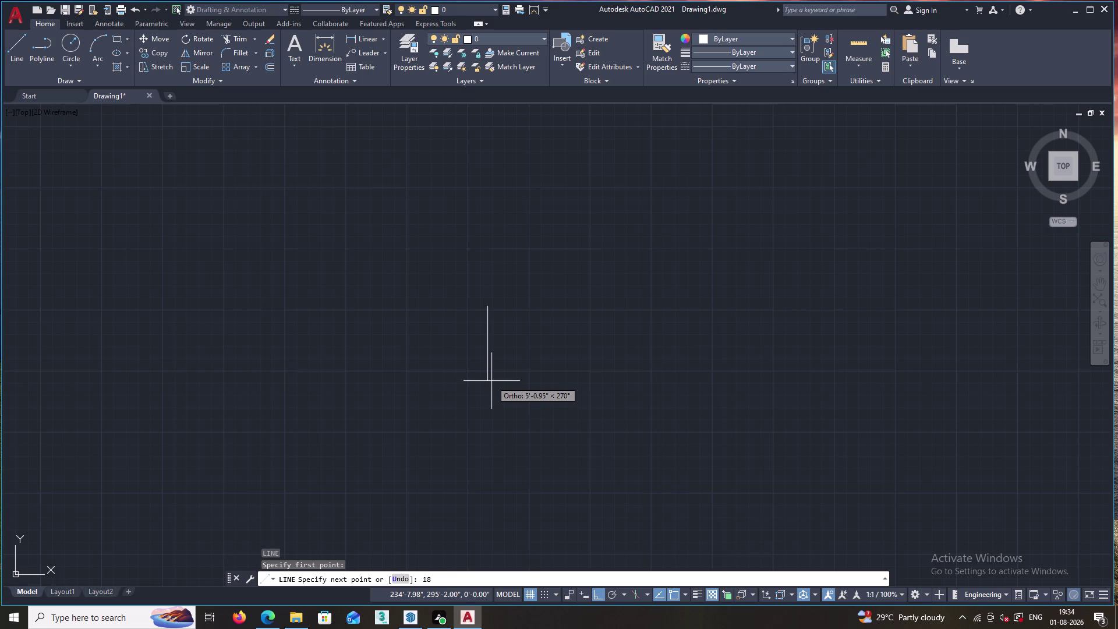
key(BackSpace)
key(BackSpace)
text(8')
key(Return)
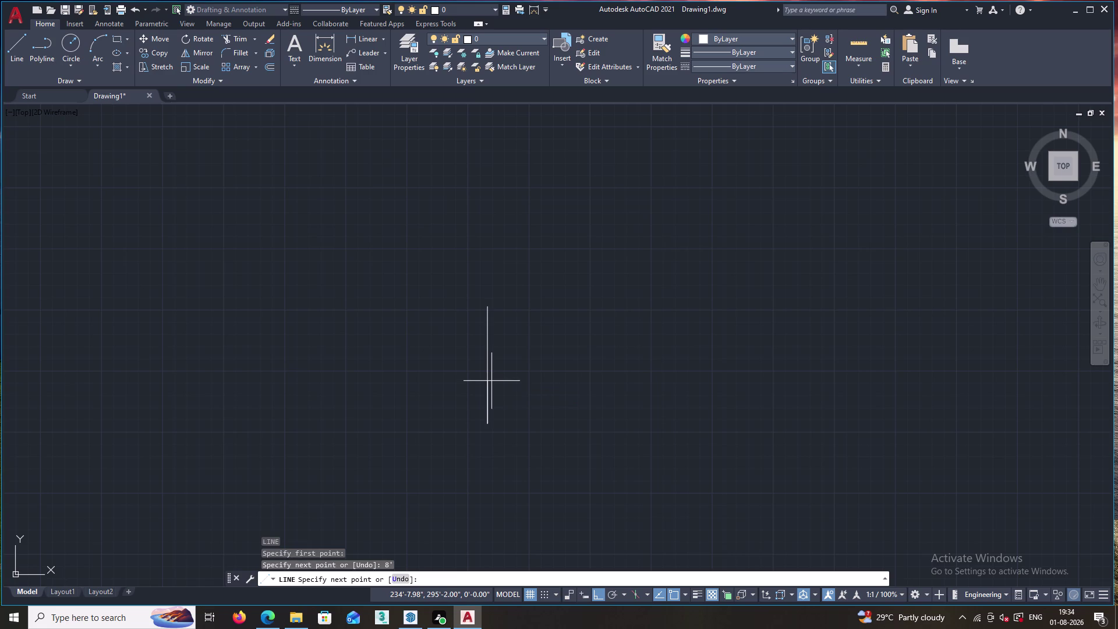
key(Escape)
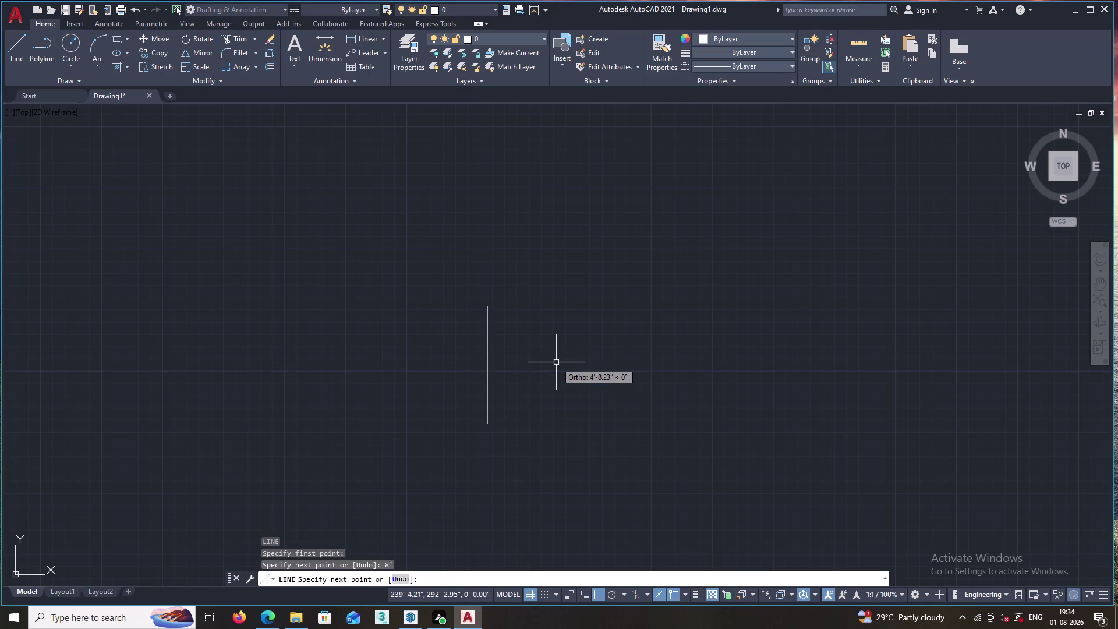
key(o)
key(Return)
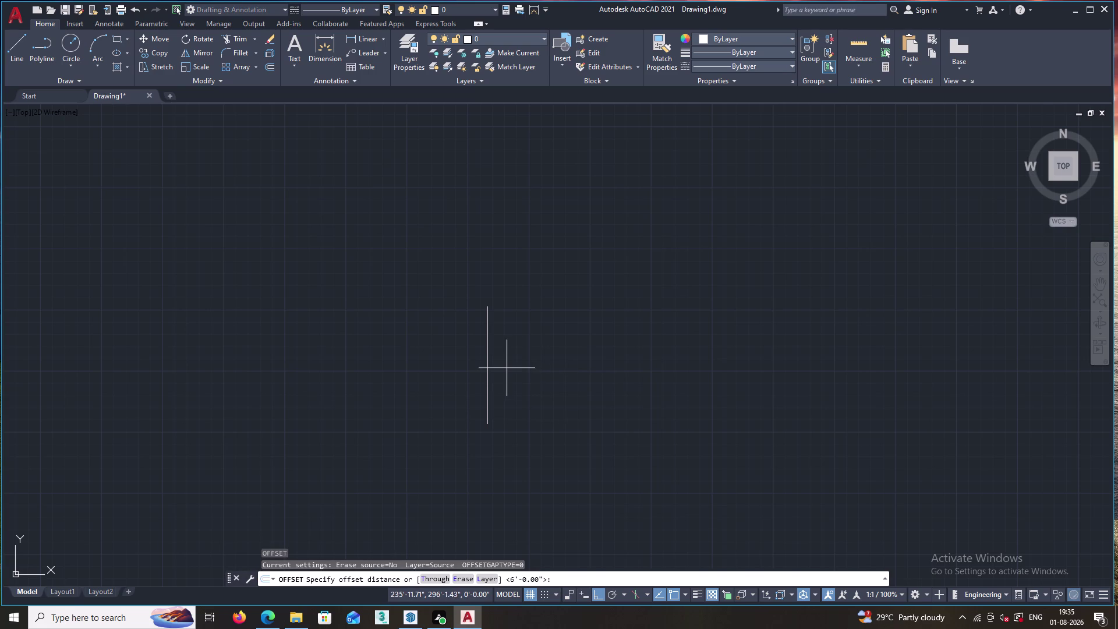
Offset the vertical wall line 9 inches to the left.
key(9)
key(Return)
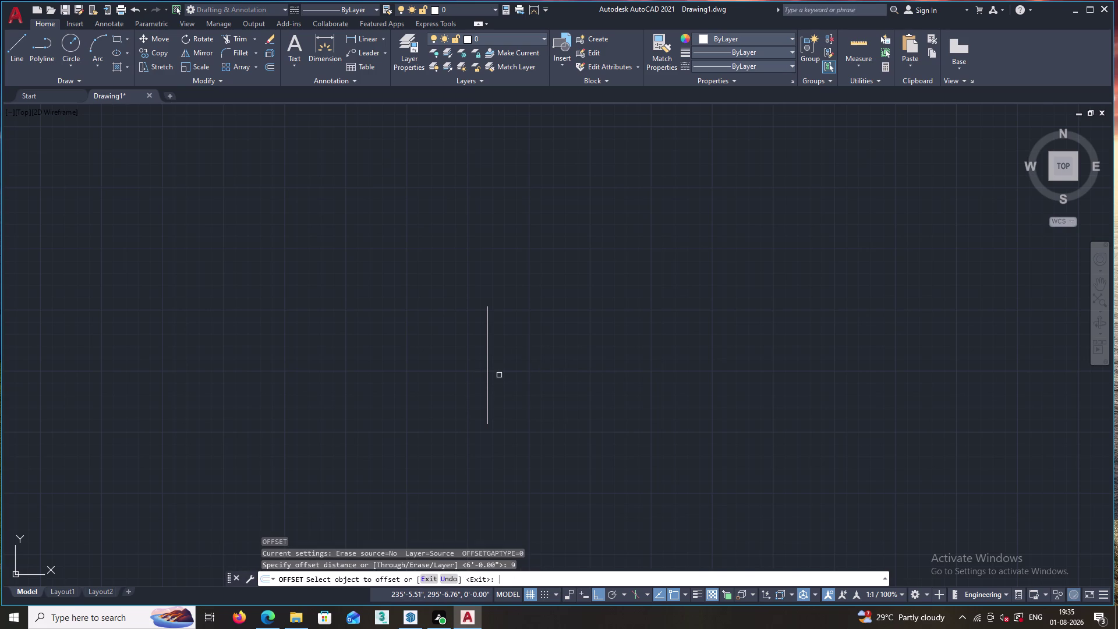
click(487, 356)
click(445, 364)
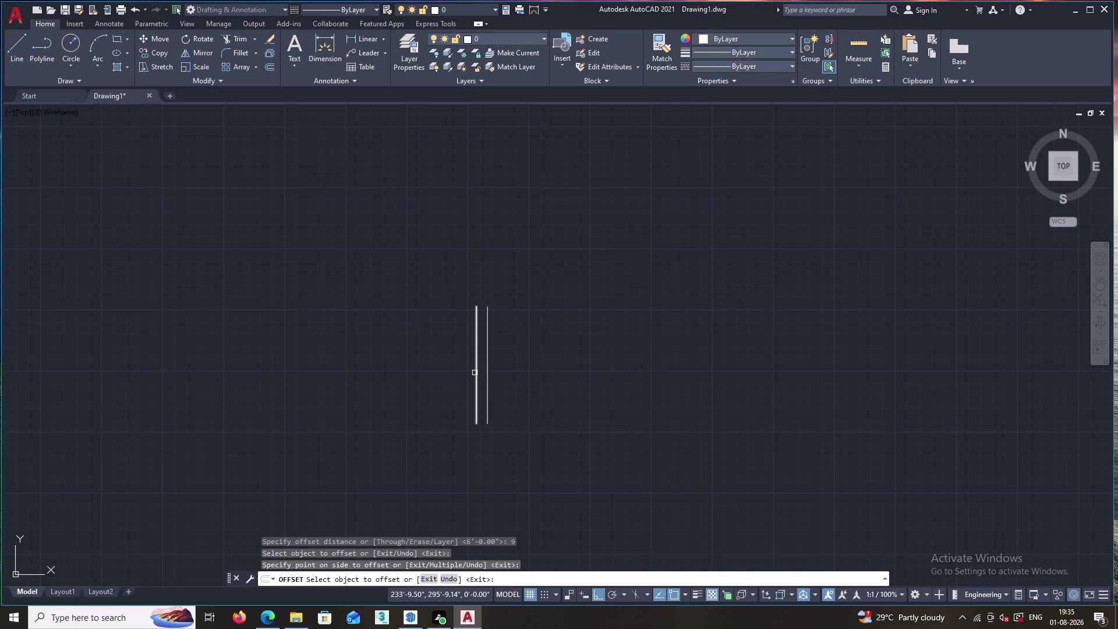
key(space)
Offset the inner vertical wall line 18 feet to the right.
key(space)
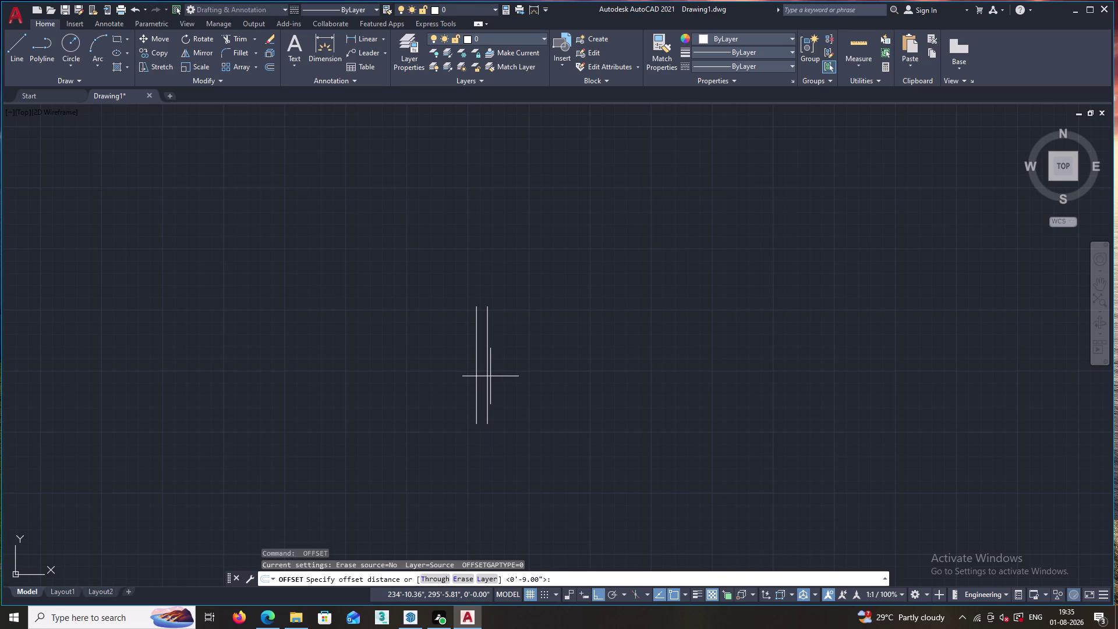
text(18)
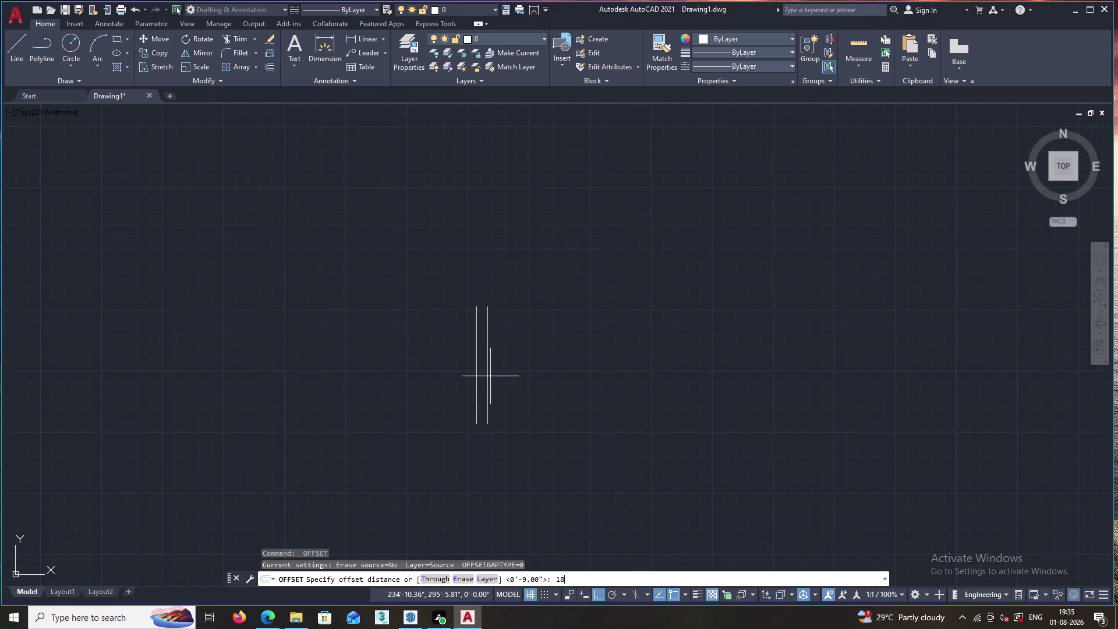
text(')
key(Return)
click(485, 365)
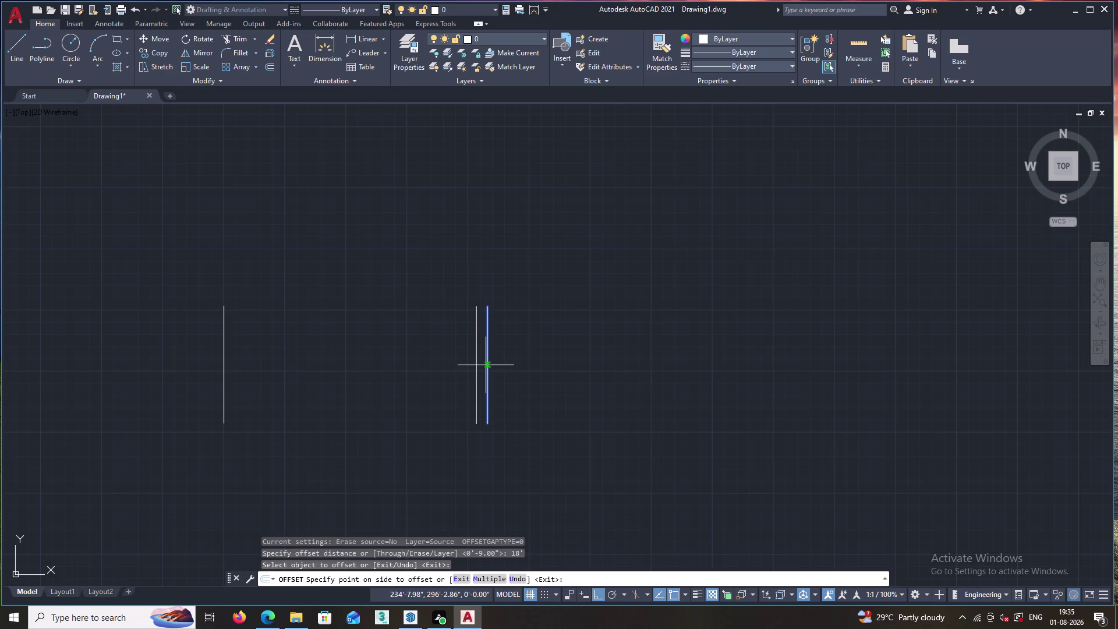
click(570, 368)
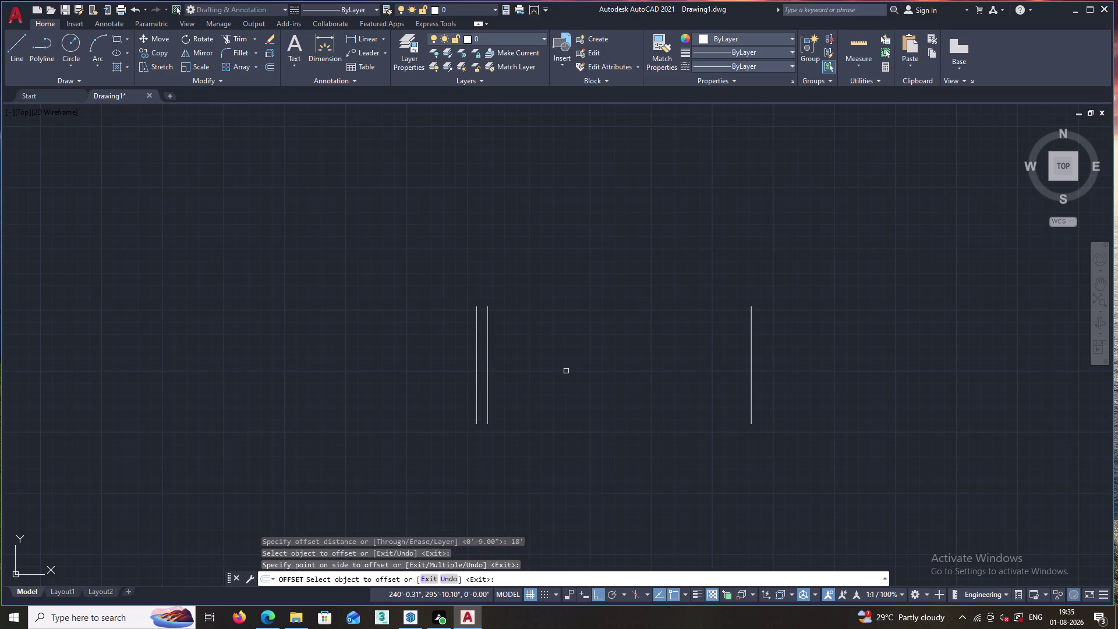
key(space)
key(space)
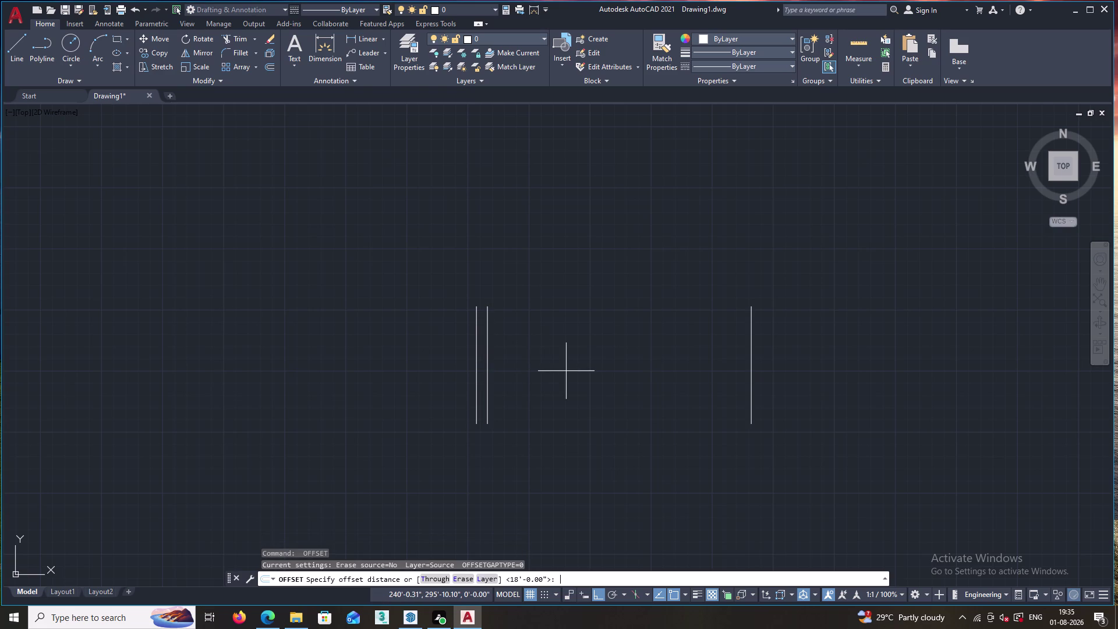
Offset the right vertical wall line 9 inches to the right.
key(9)
key(Return)
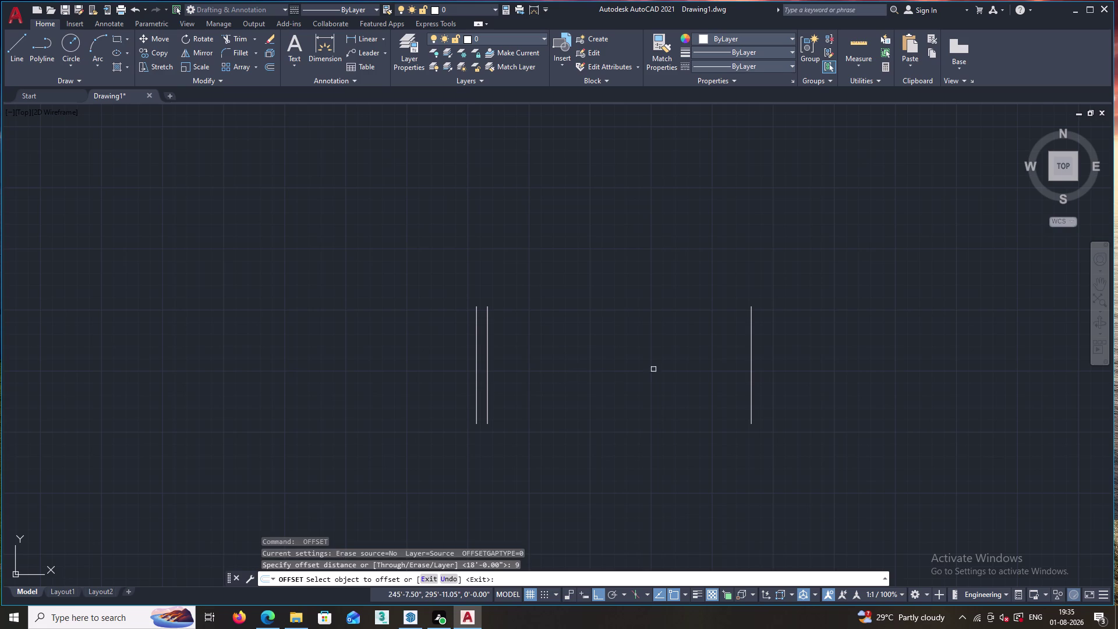
click(751, 348)
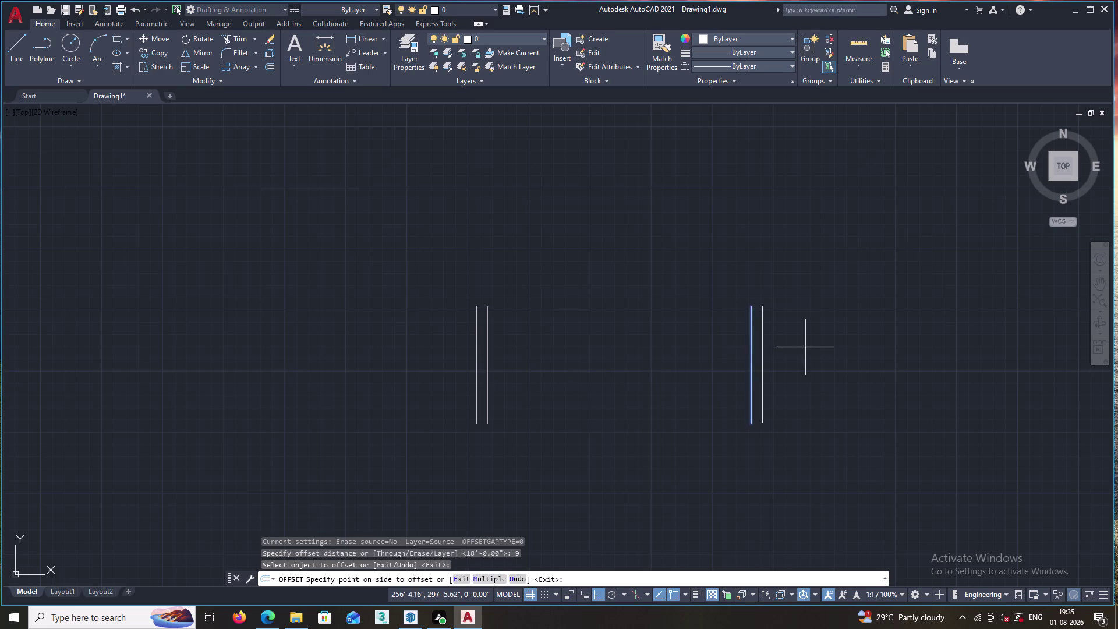
click(808, 347)
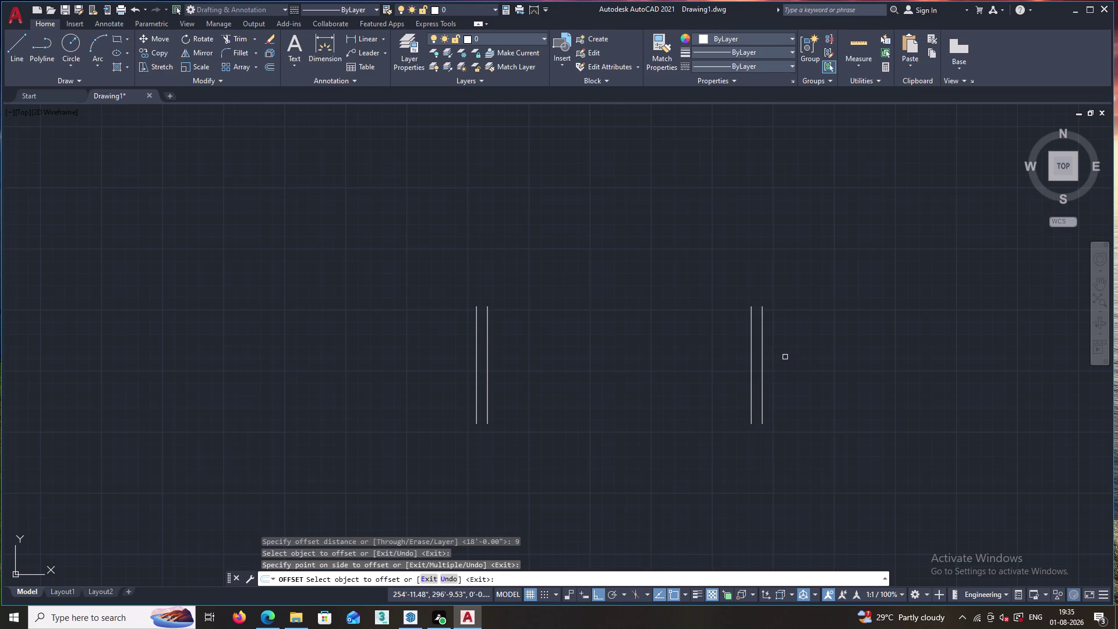
key(space)
key(space)
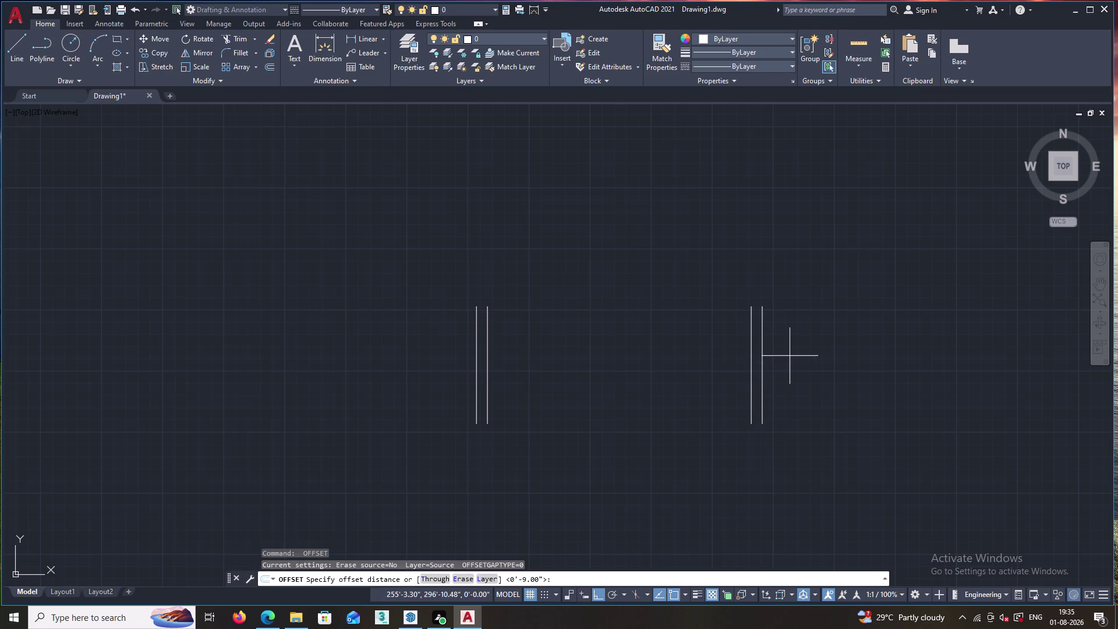
Abandon a 5-foot offset and delete the extra 9-inch copy.
key(space)
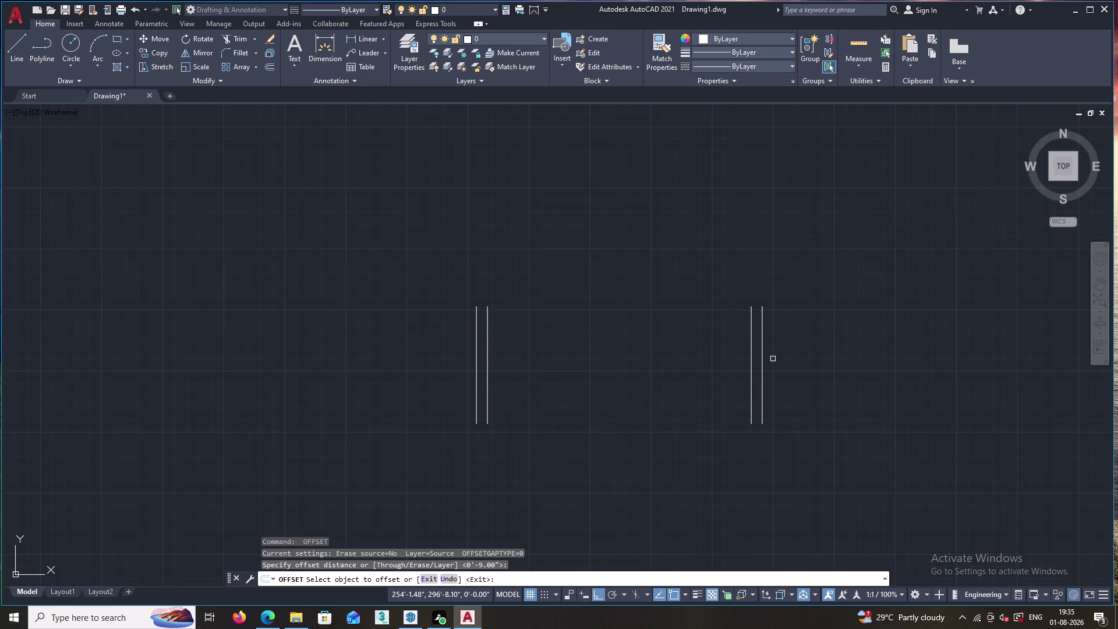
text(5)
text(')
key(Return)
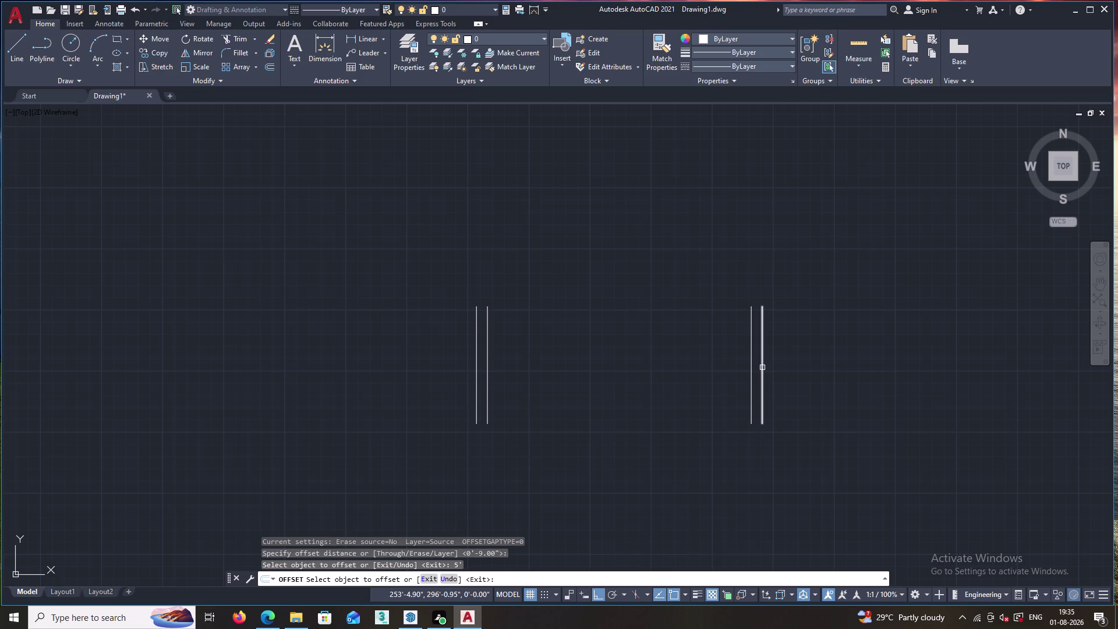
key(Escape)
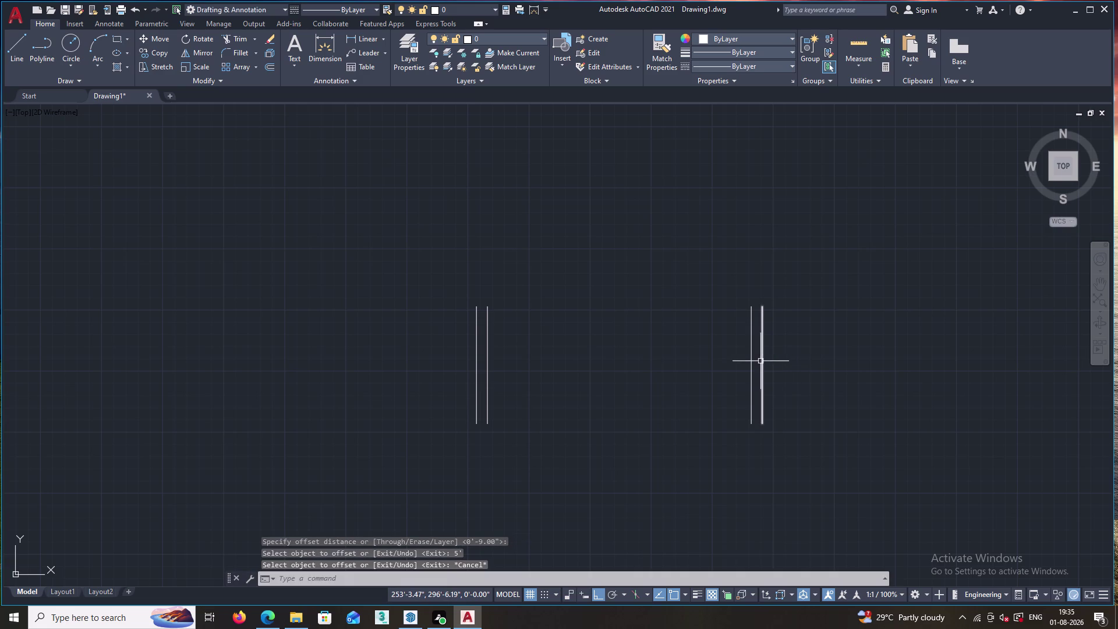
click(762, 361)
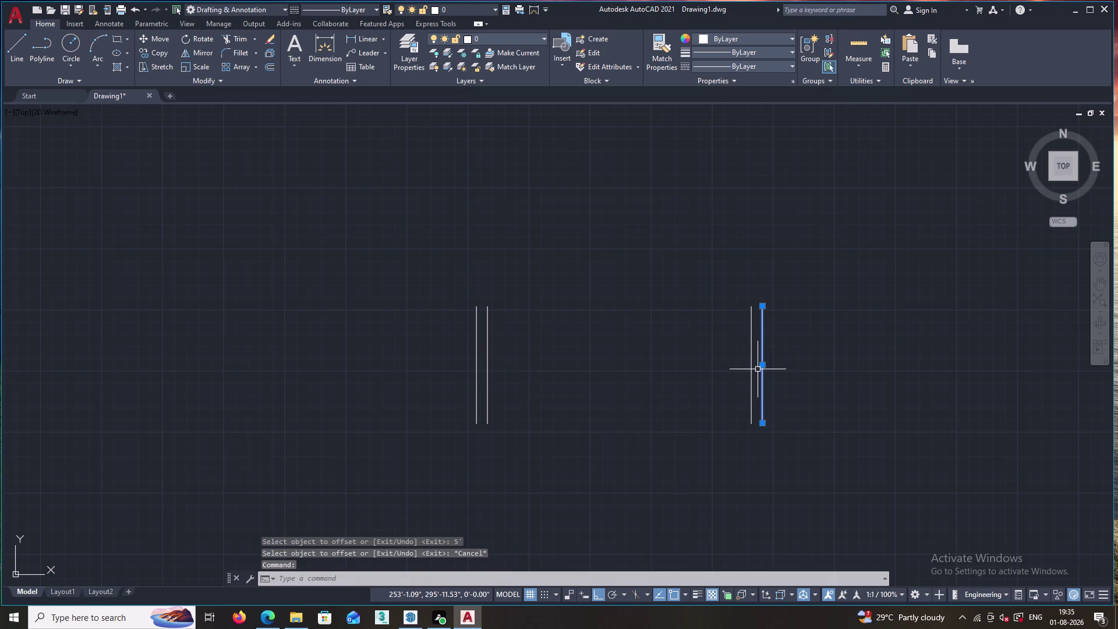
key(Delete)
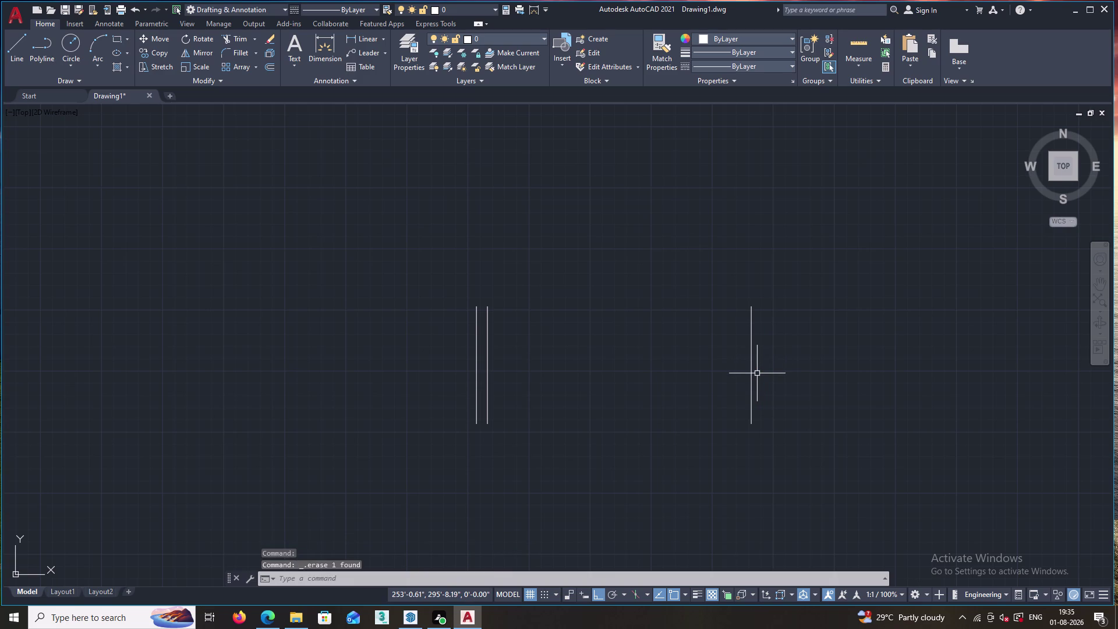
Offset the right vertical line 4 inches right to form a double wall.
key(o)
key(Return)
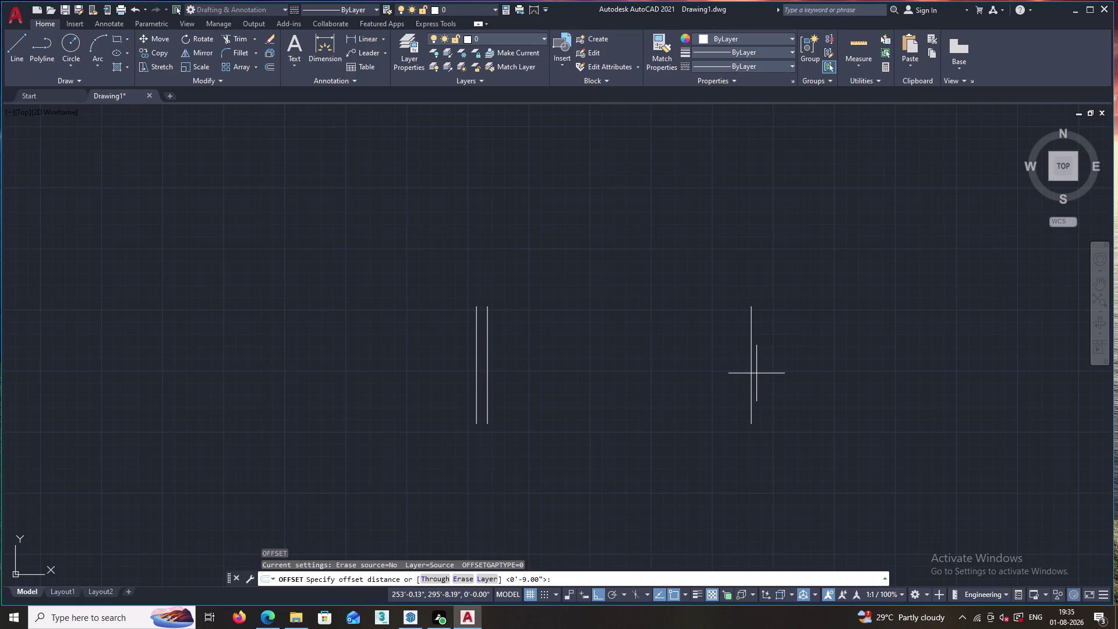
key(4)
key(Return)
click(751, 365)
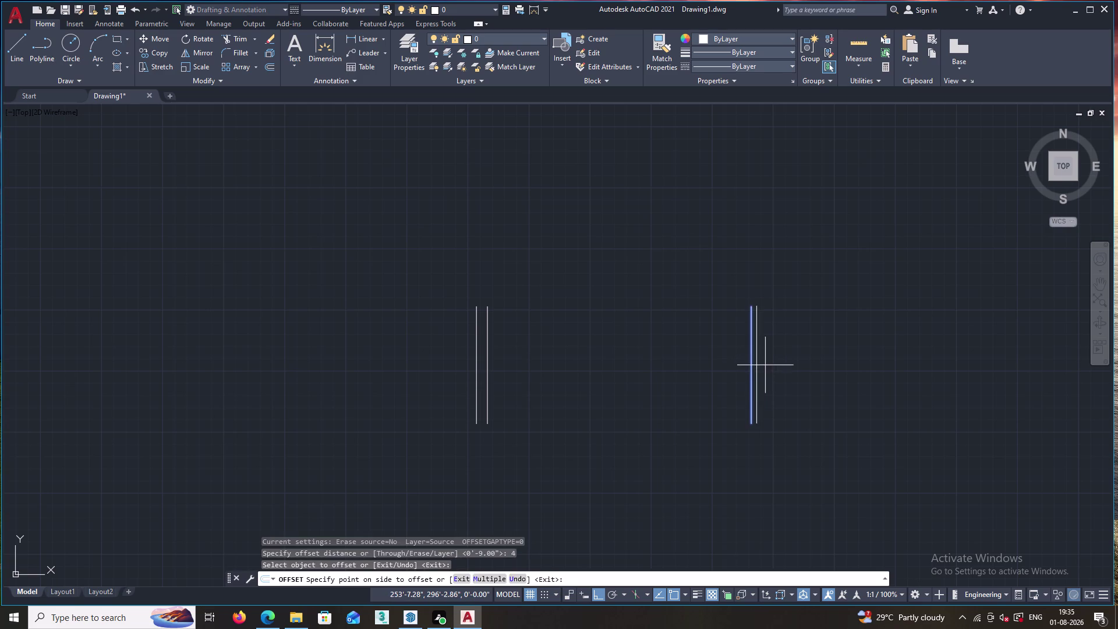
click(765, 366)
key(space)
key(space)
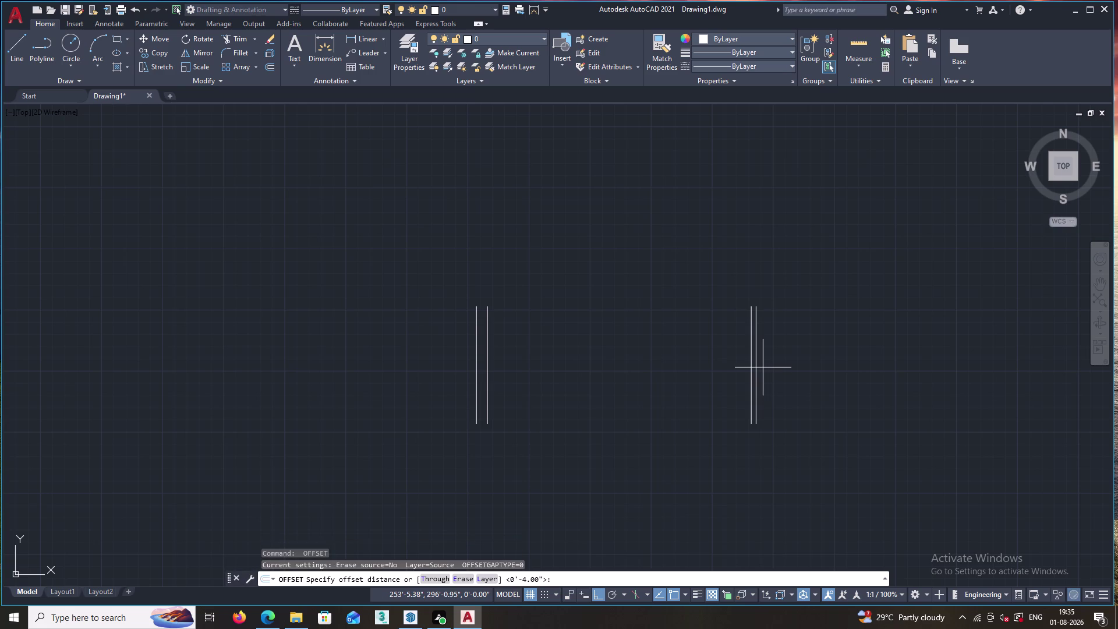
key(space)
key(space)
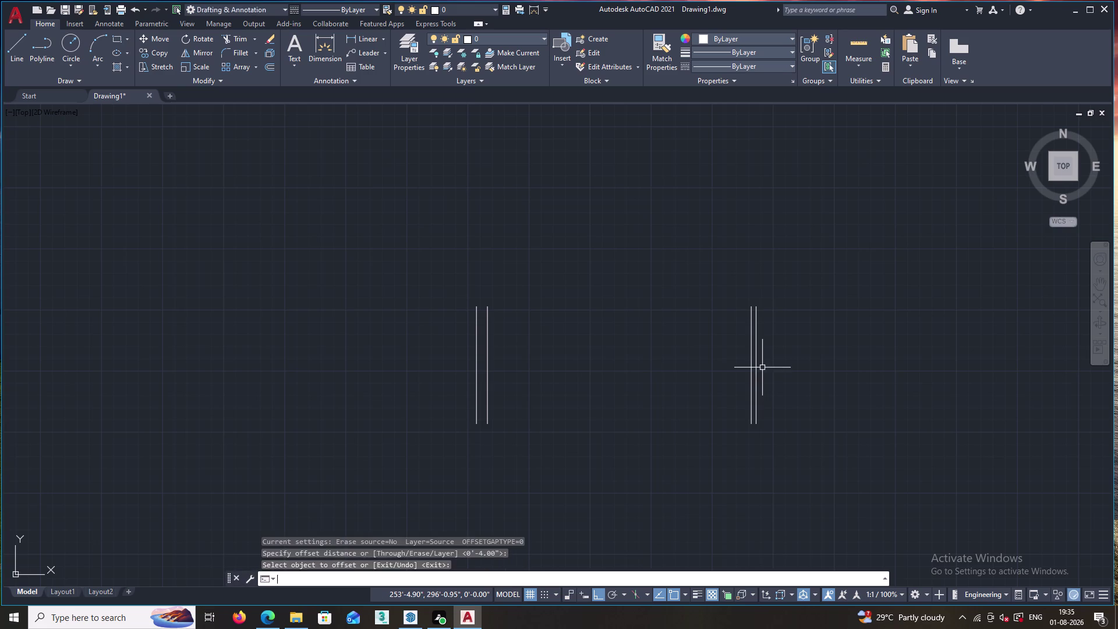
Start a 14-inch offset of the right wall and cancel it.
key(space)
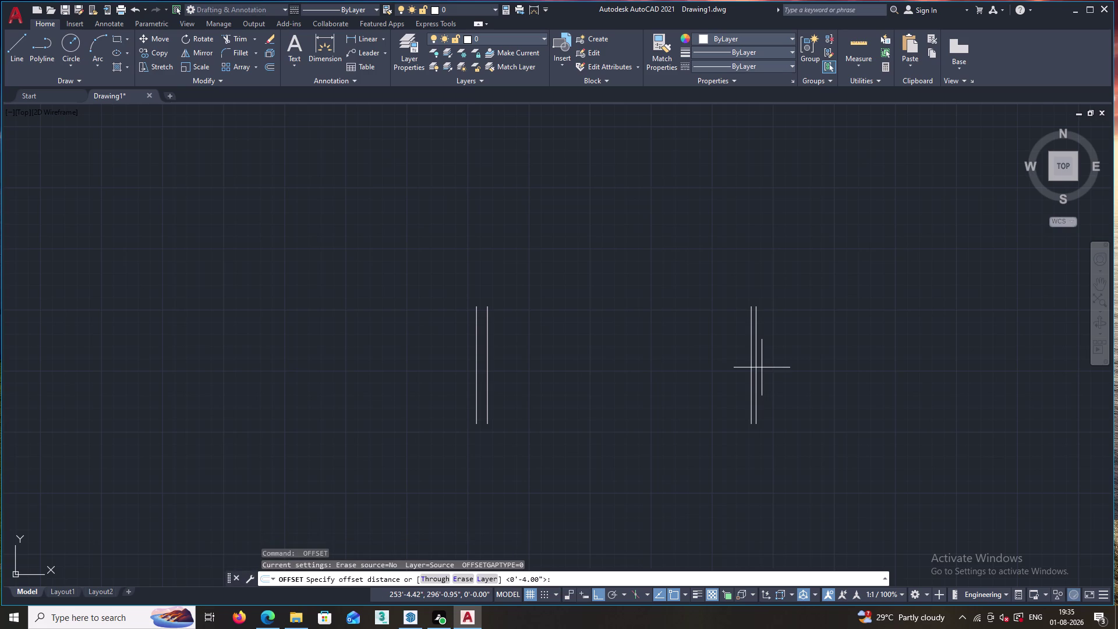
text(14)
key(Return)
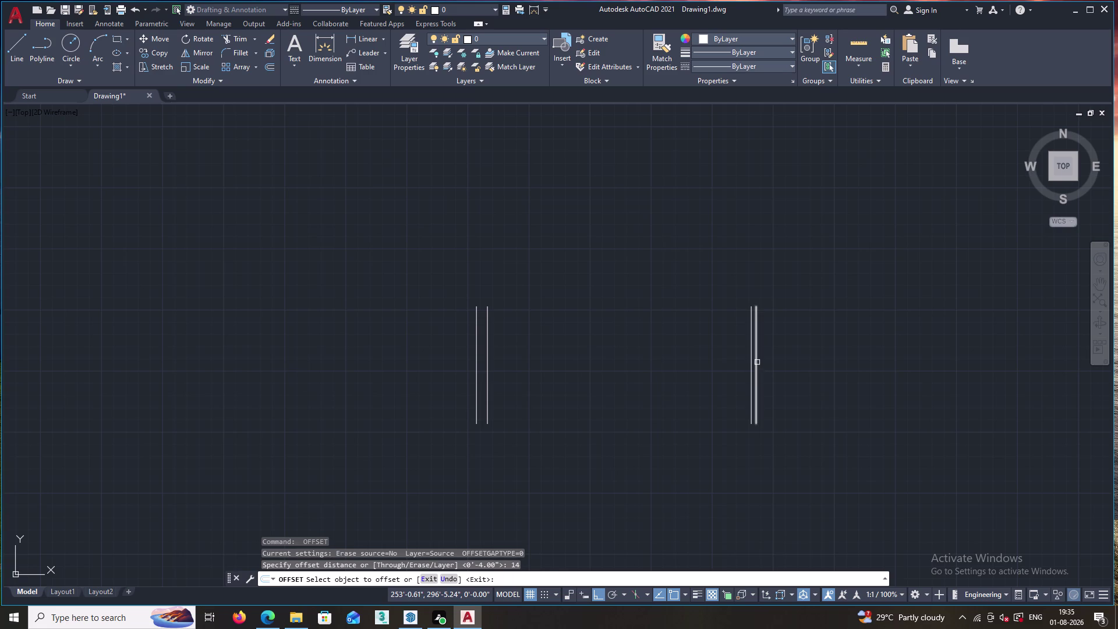
click(756, 362)
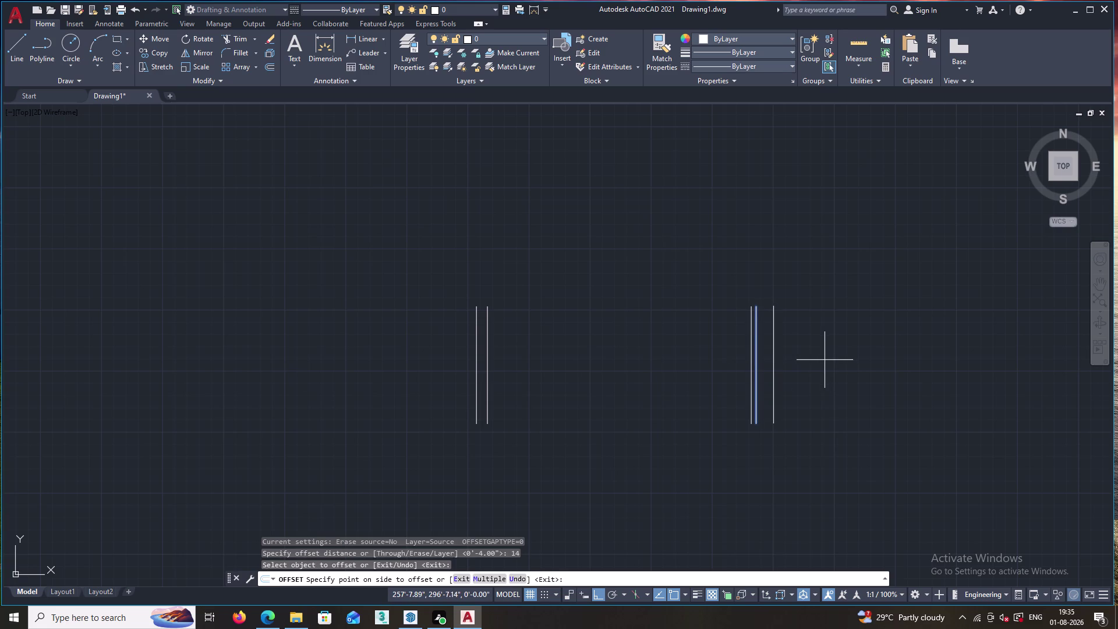
key(BackSpace)
key(Escape)
key(o)
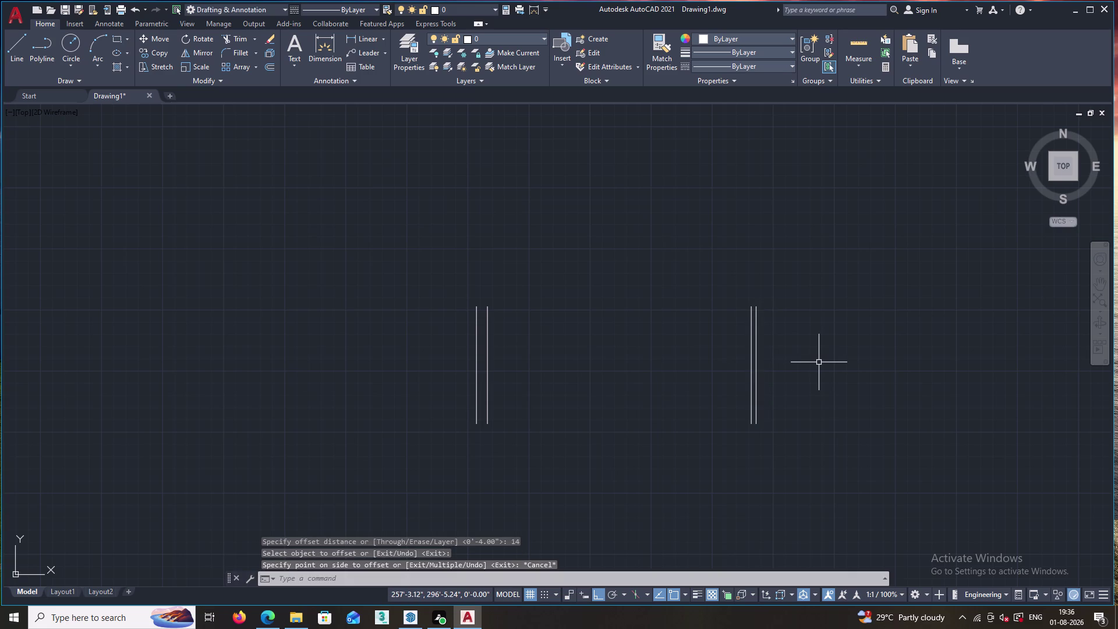
key(Return)
Offset the outer right wall line 14 feet right, then select that new line.
text(14)
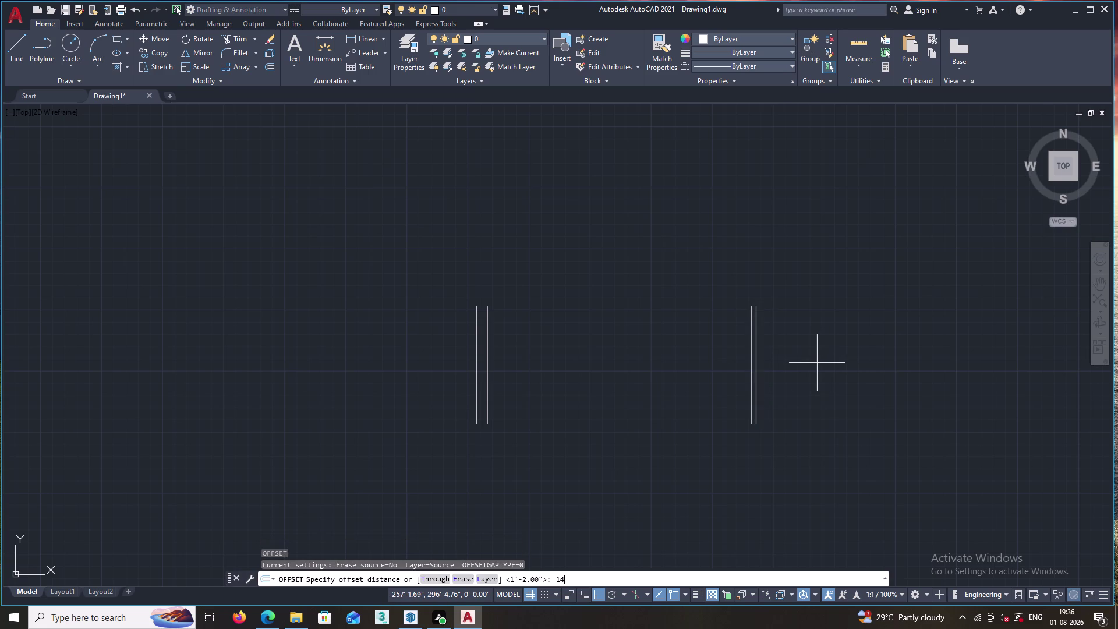
key(apostrophe)
key(Return)
click(756, 358)
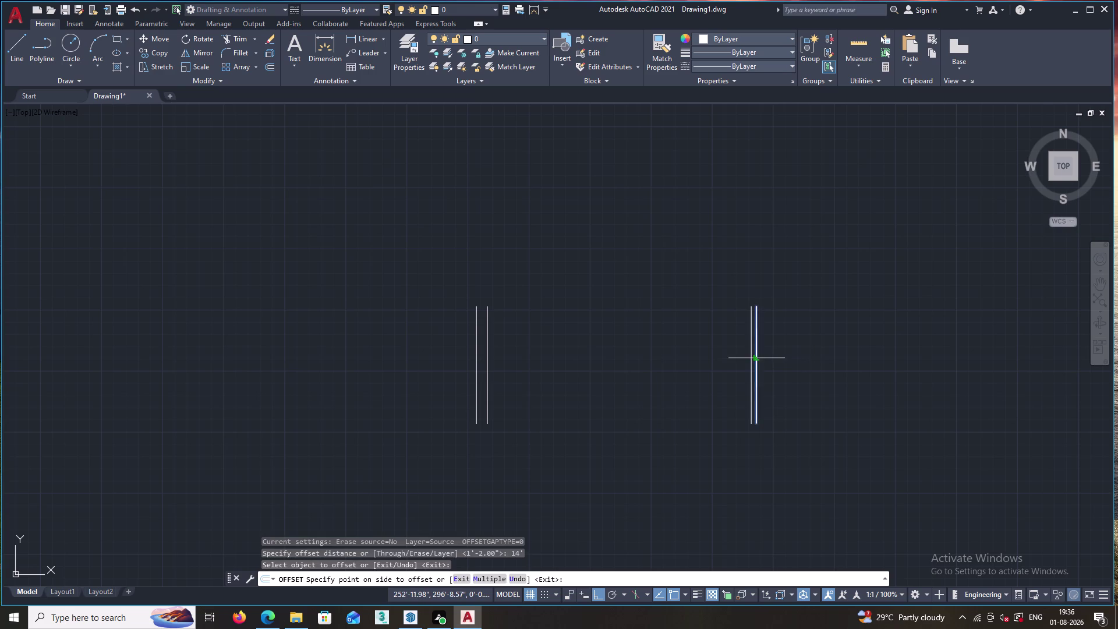
click(849, 357)
key(space)
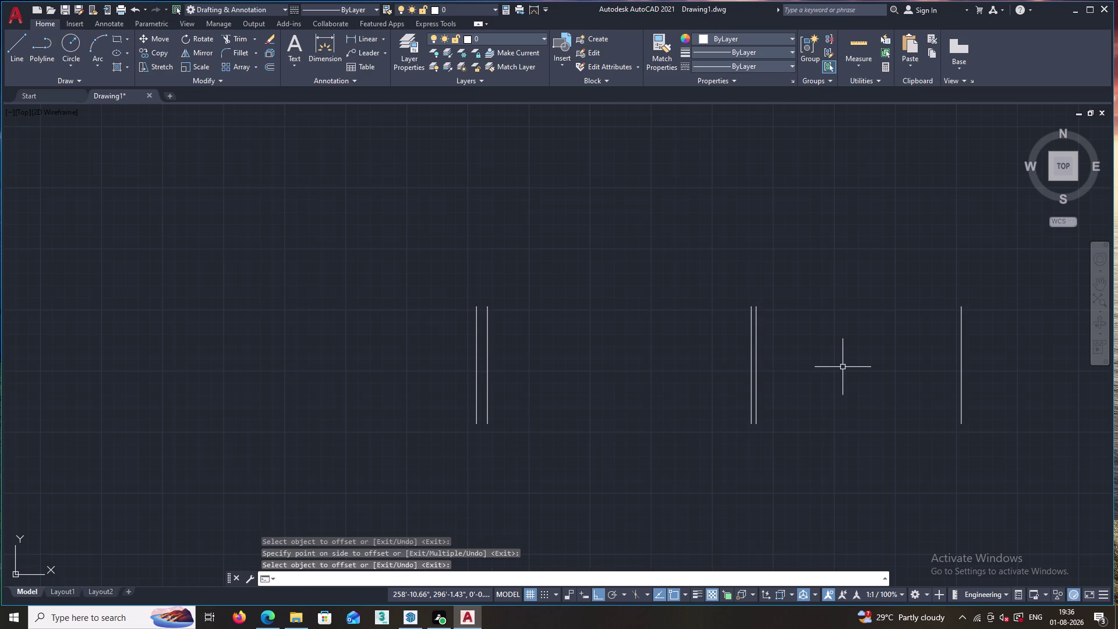
key(space)
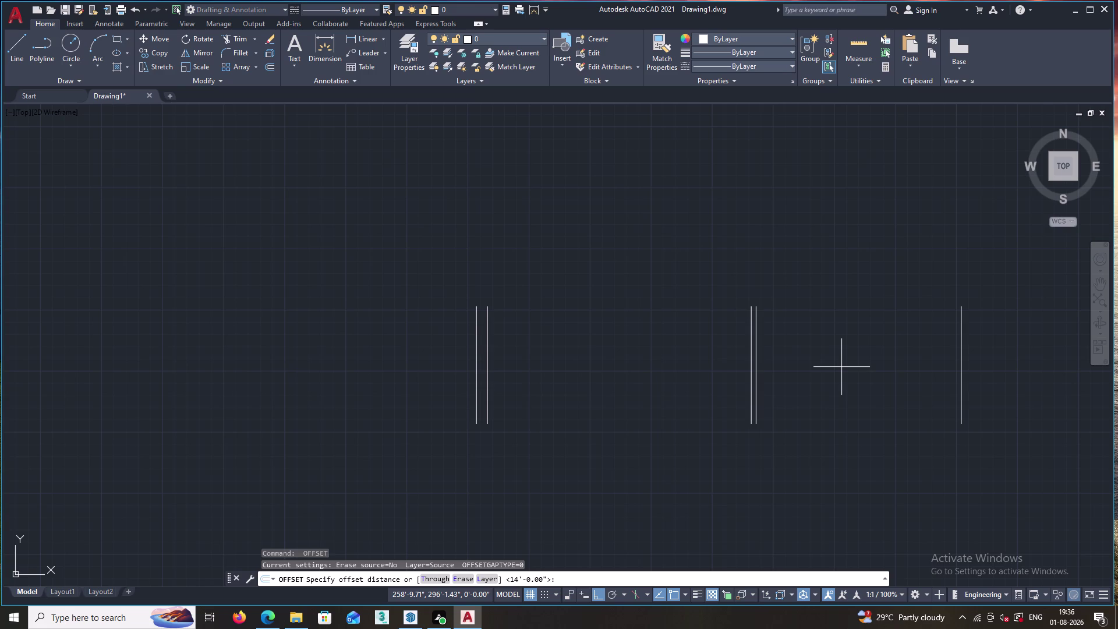
key(Escape)
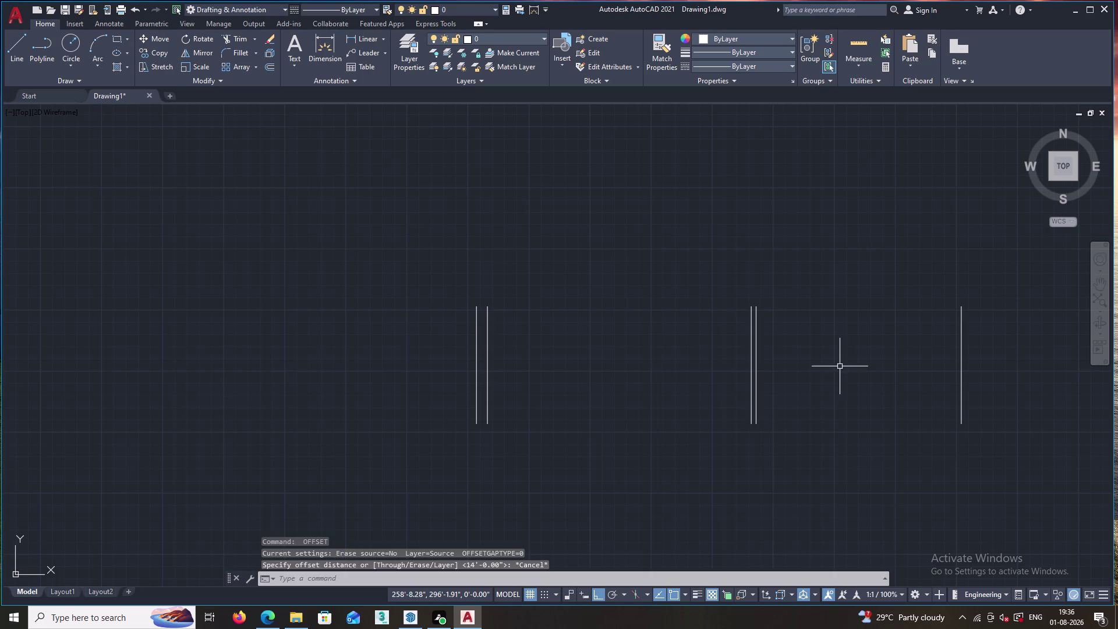
drag(995, 341, 957, 361)
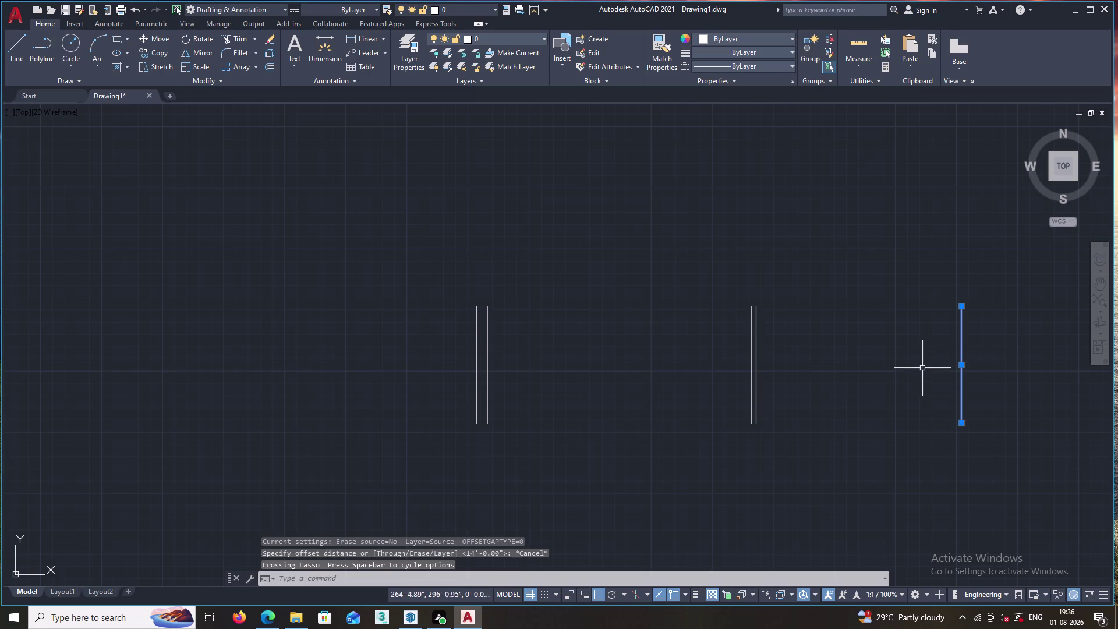
Delete the selected far-right vertical line.
key(Delete)
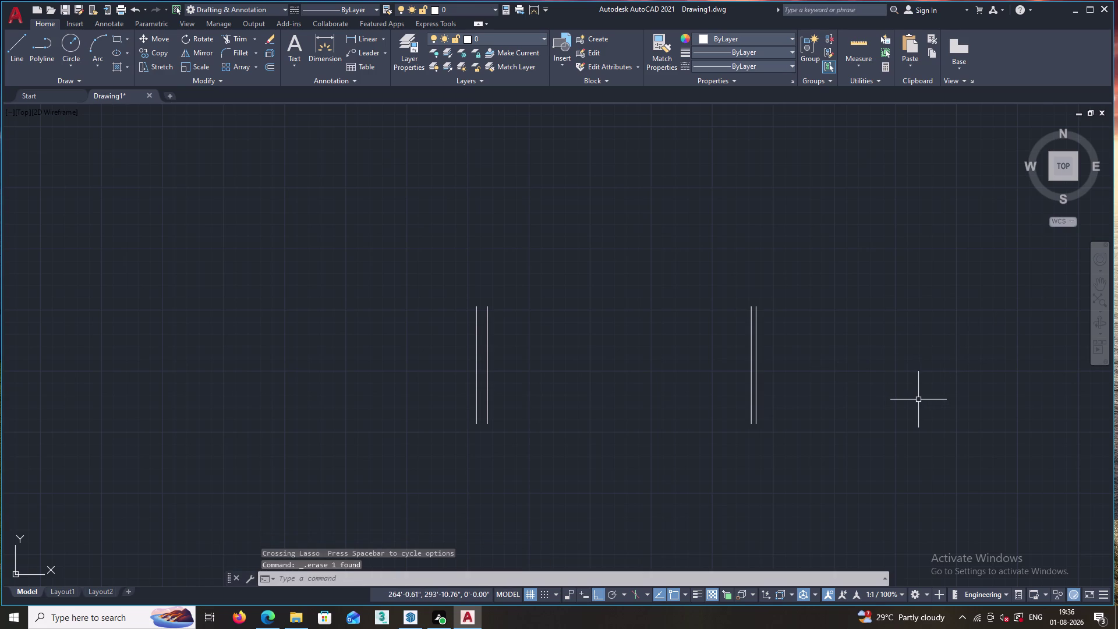
key(o)
key(Return)
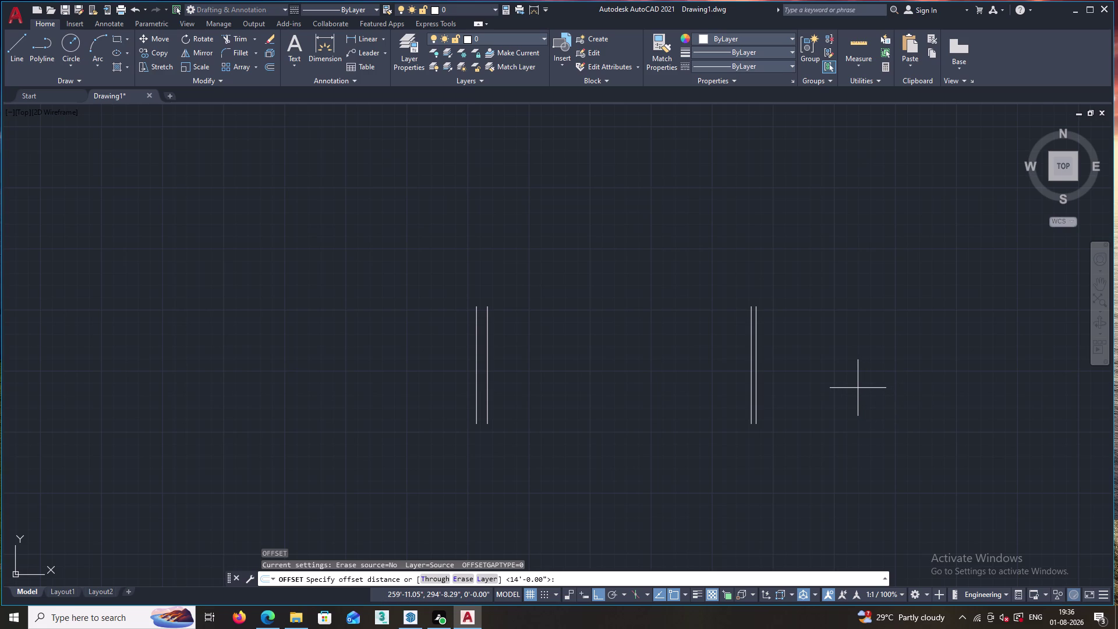
Offset the outer right wall line 5 feet to the right.
key(5)
key(apostrophe)
key(Return)
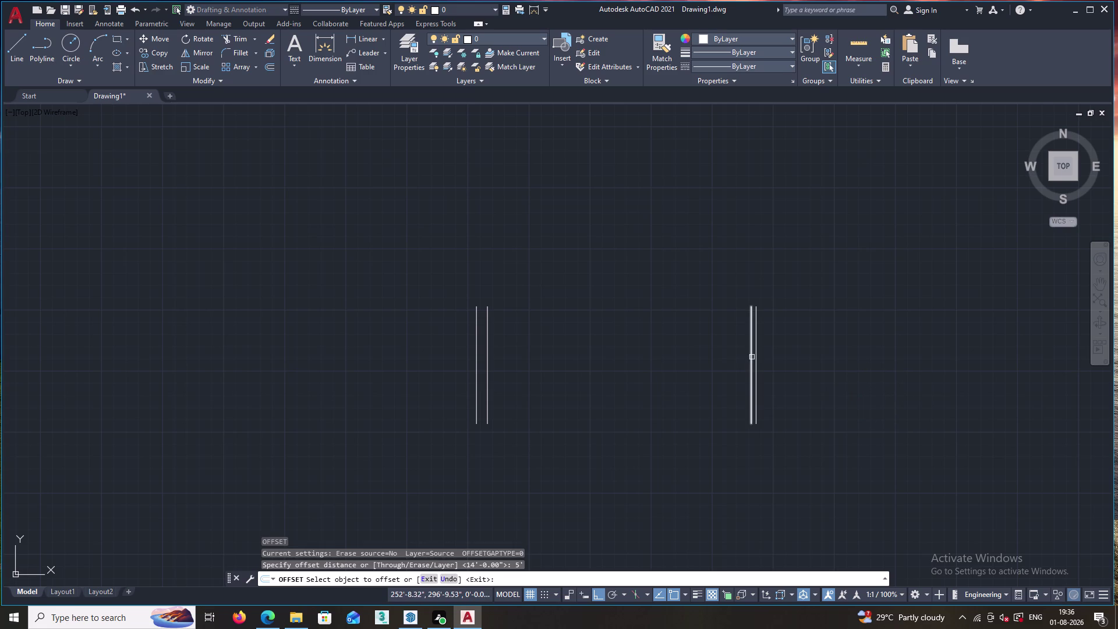
click(757, 350)
click(805, 355)
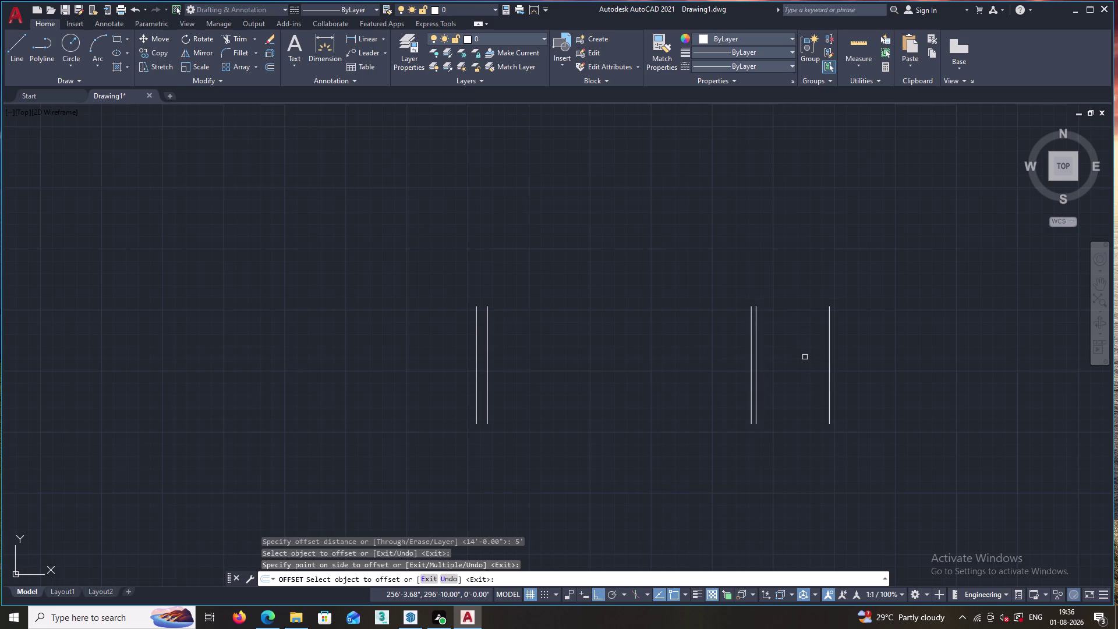
key(space)
key(space)
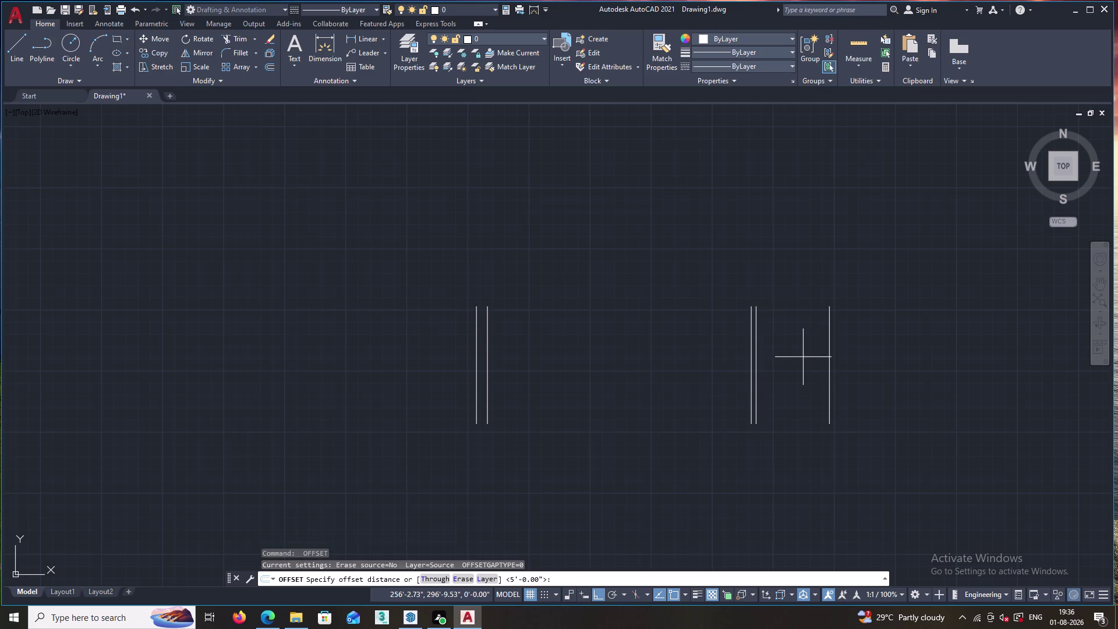
Offset the new partition line 4 inches to make it a double wall.
key(4)
key(space)
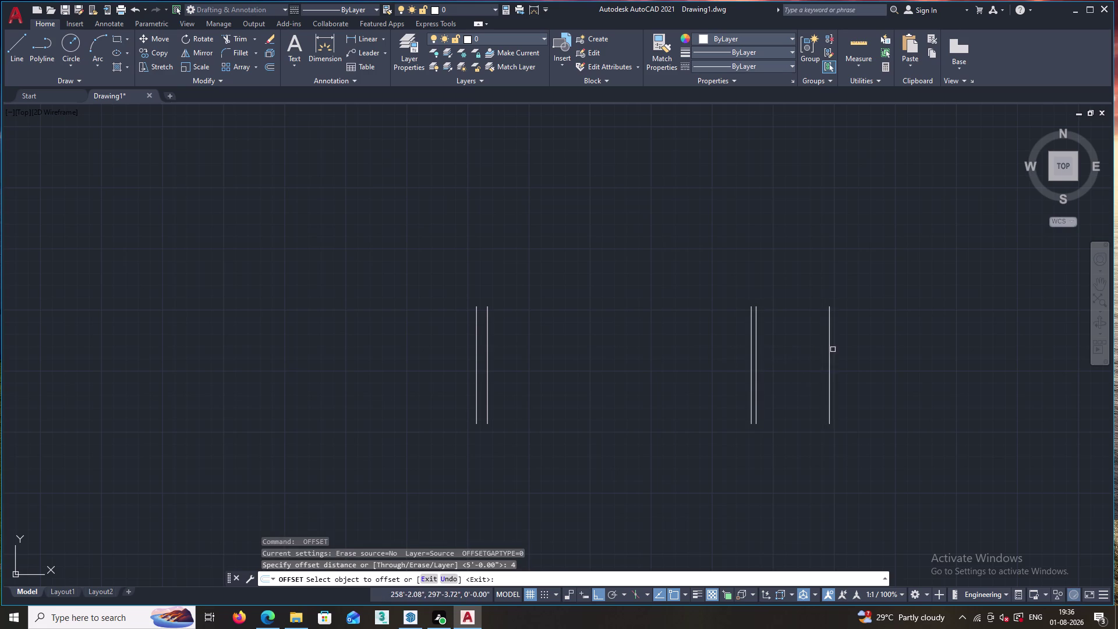
click(829, 352)
click(867, 351)
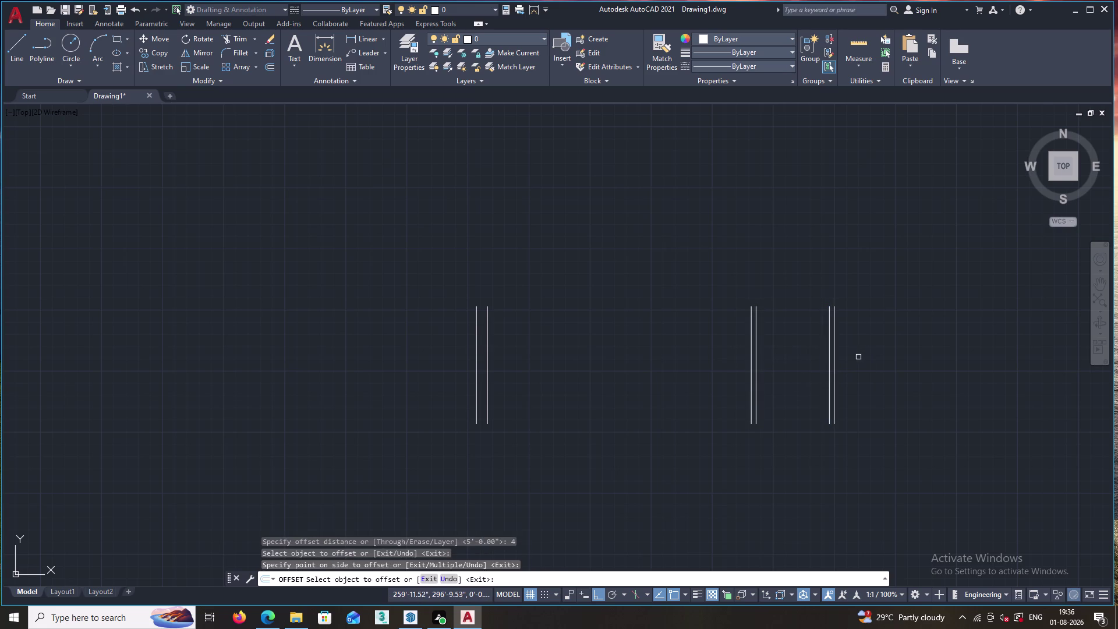
key(space)
key(space)
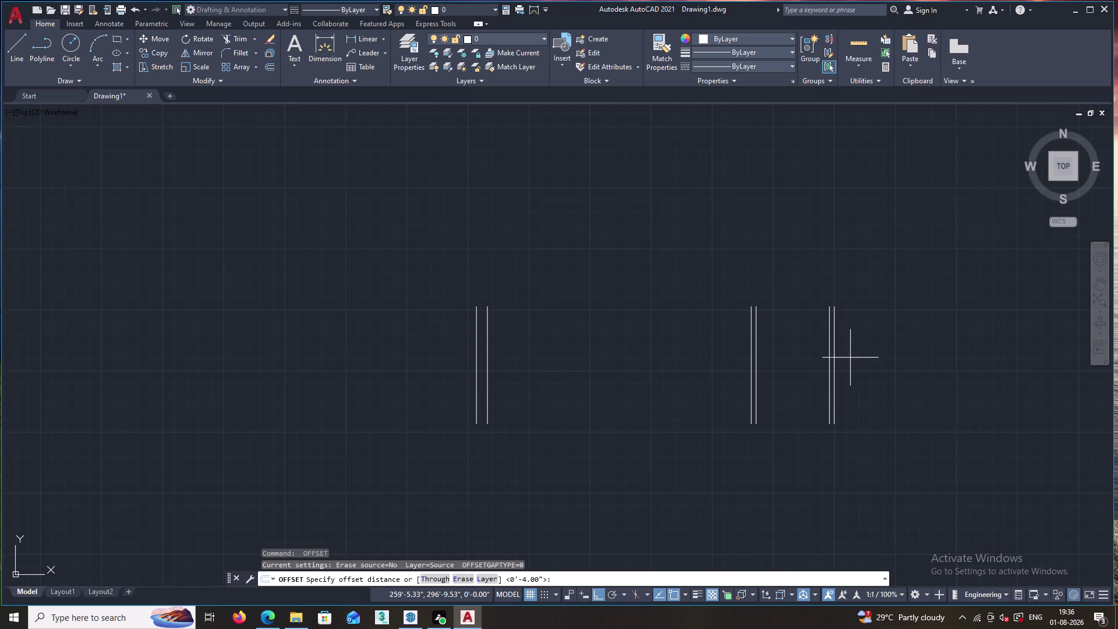
Cancel a 14-inch offset and set a 14-foot offset distance instead.
text(1)
text(4)
key(space)
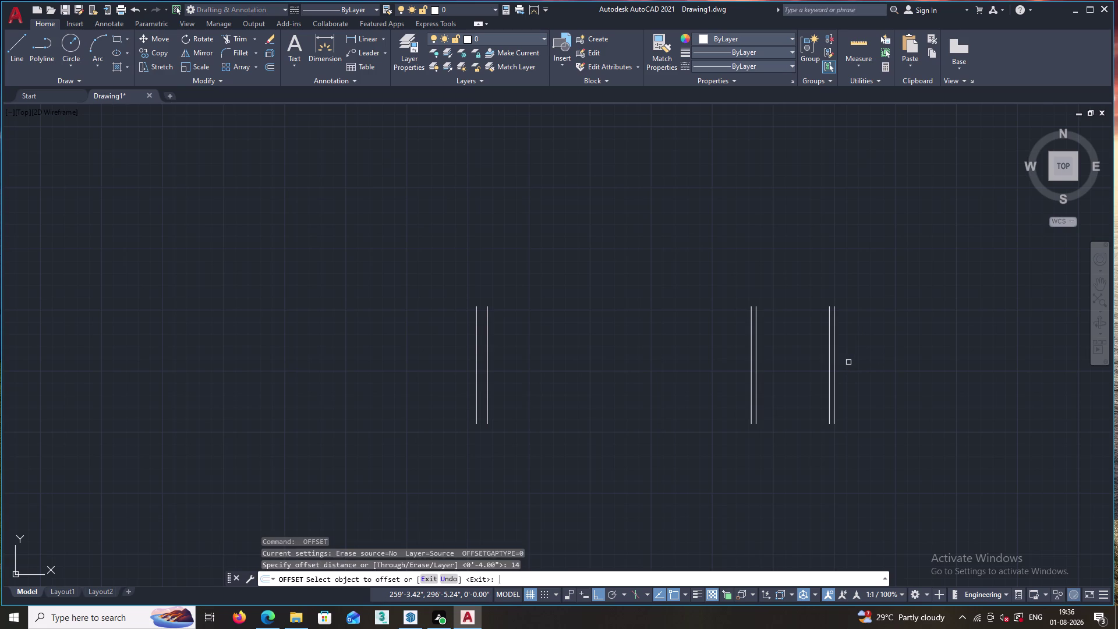
click(834, 364)
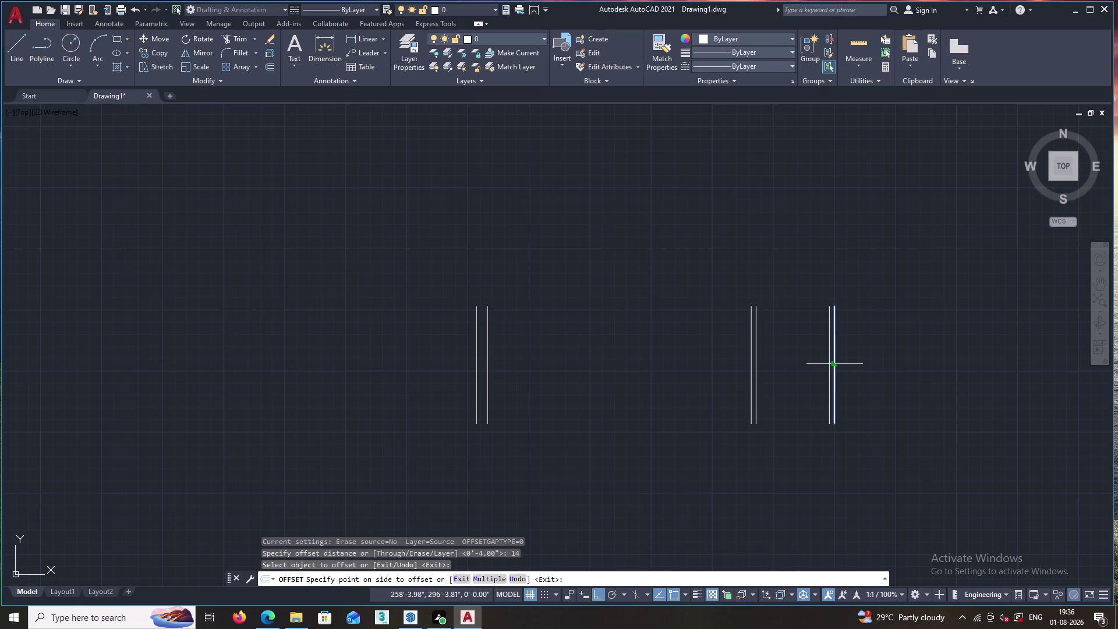
key(Escape)
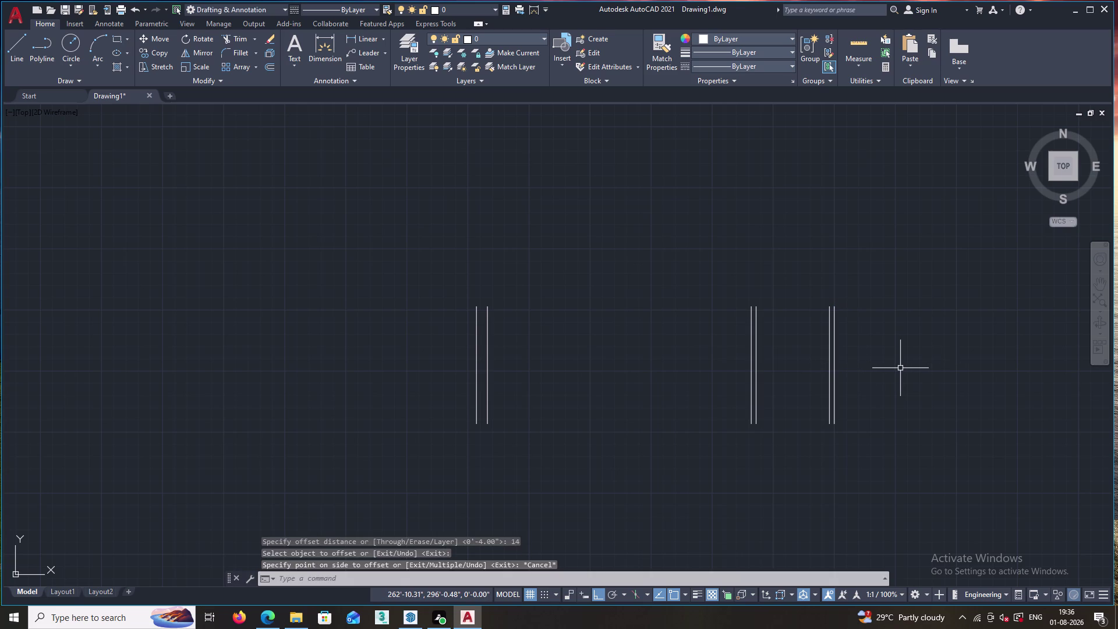
key(o)
key(Return)
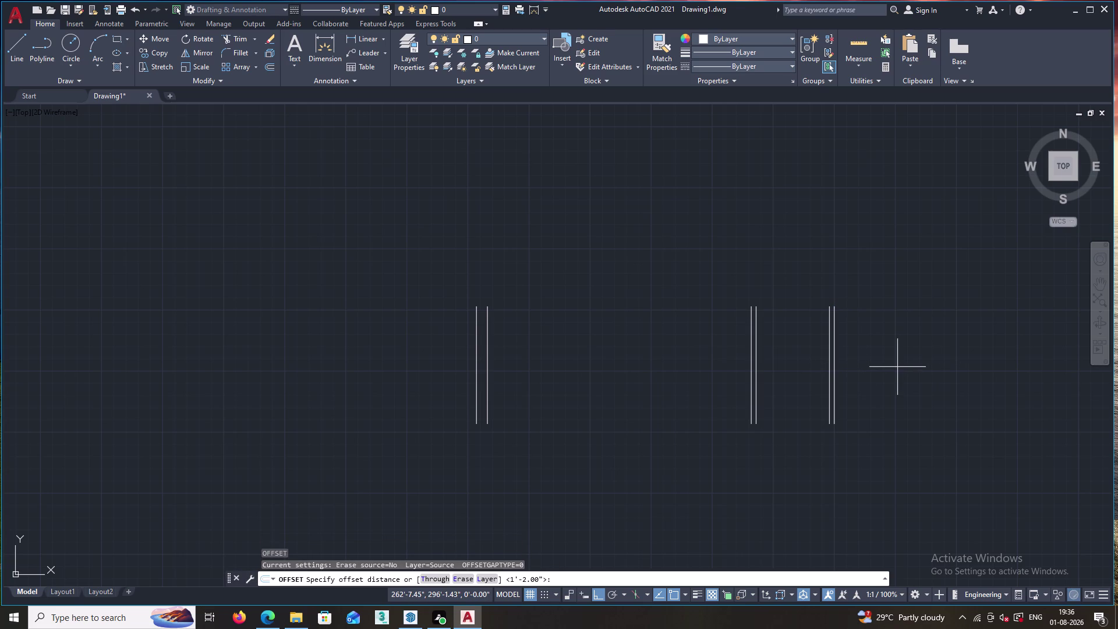
key(1)
key(4)
text(')
key(space)
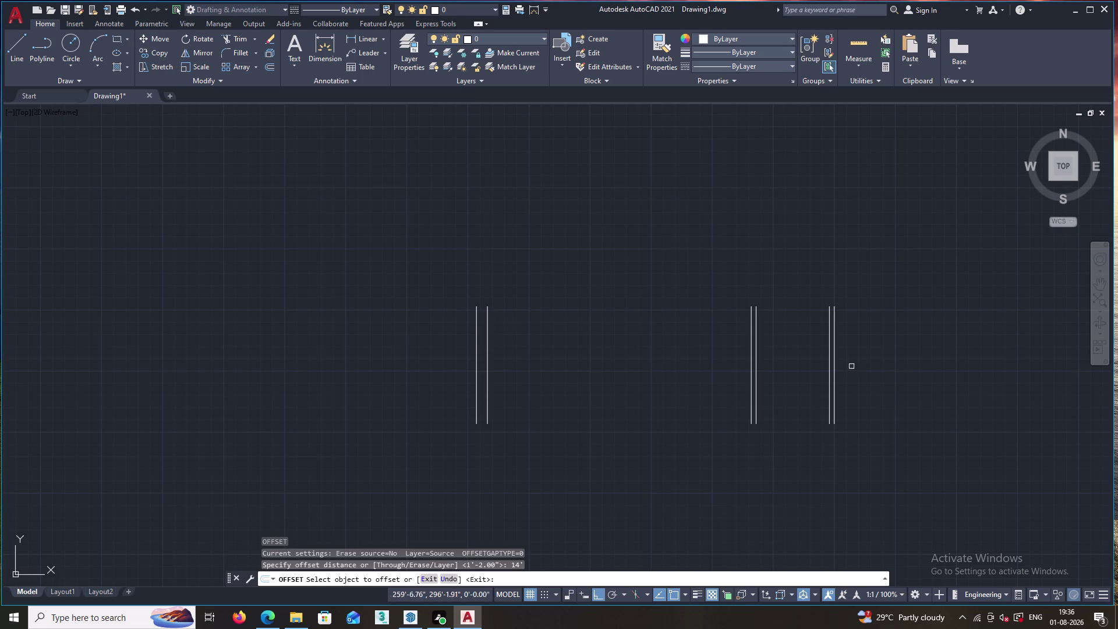
Place a copy of the new partition's outer line 14 feet to its right.
click(835, 370)
click(893, 371)
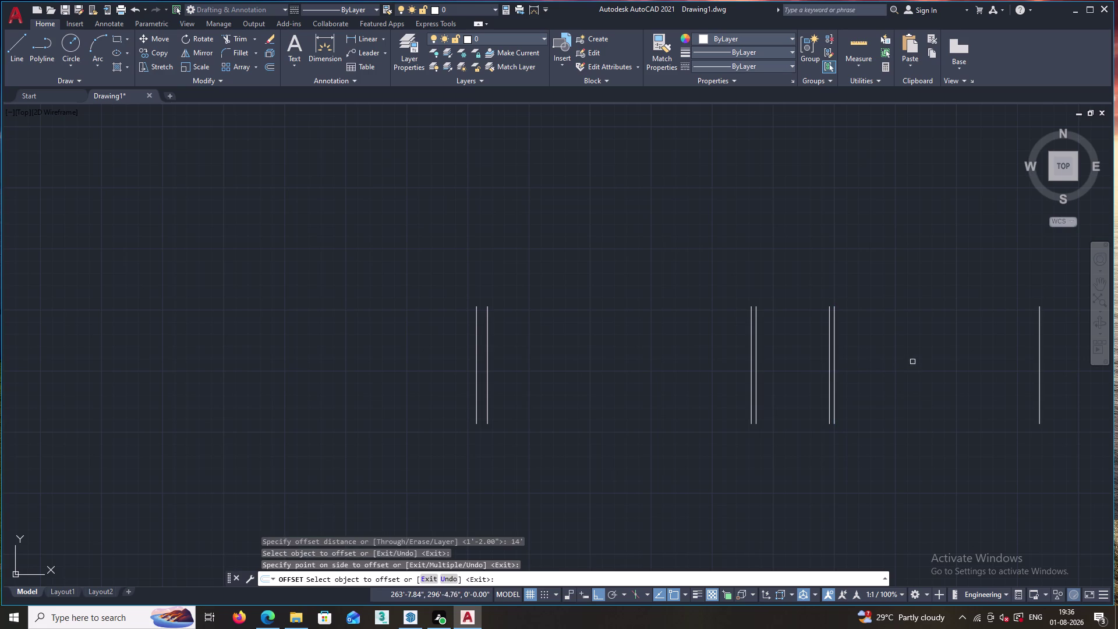
scroll(down, 3)
scroll(down, 3)
middle_drag(908, 358, 850, 358)
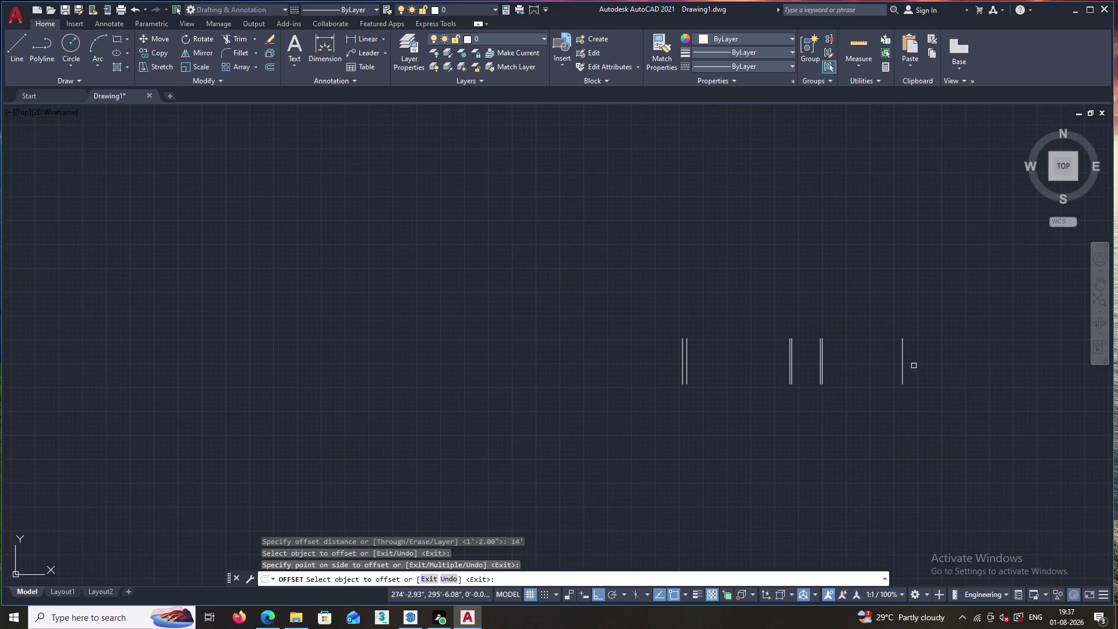
key(space)
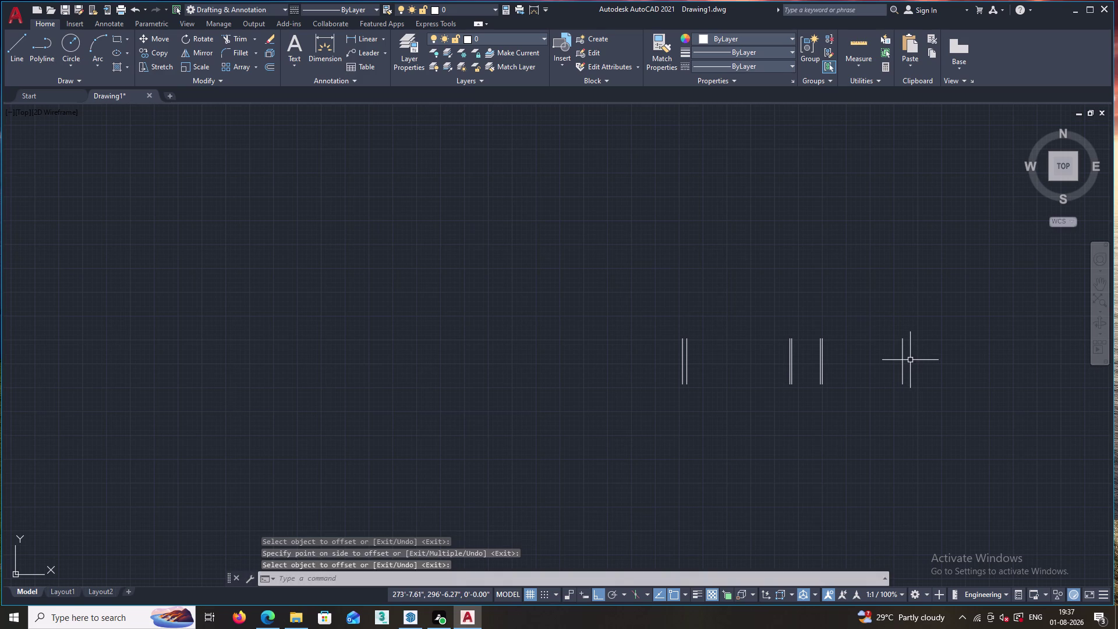
Offset the rightmost vertical wall line 9 inches to its right.
key(space)
key(9)
key(space)
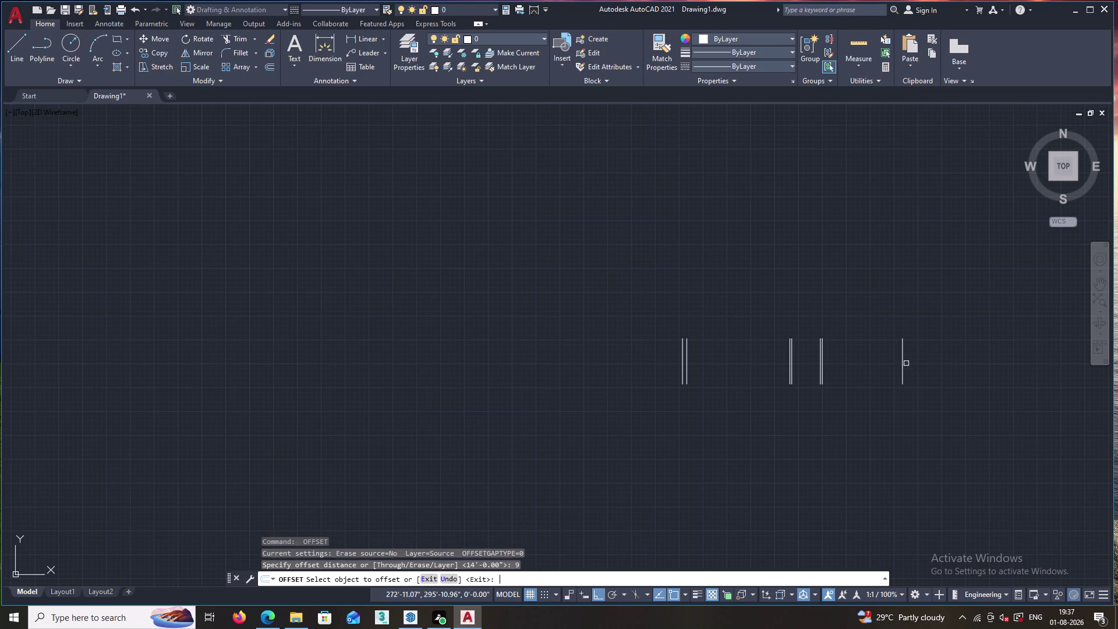
click(904, 364)
click(938, 364)
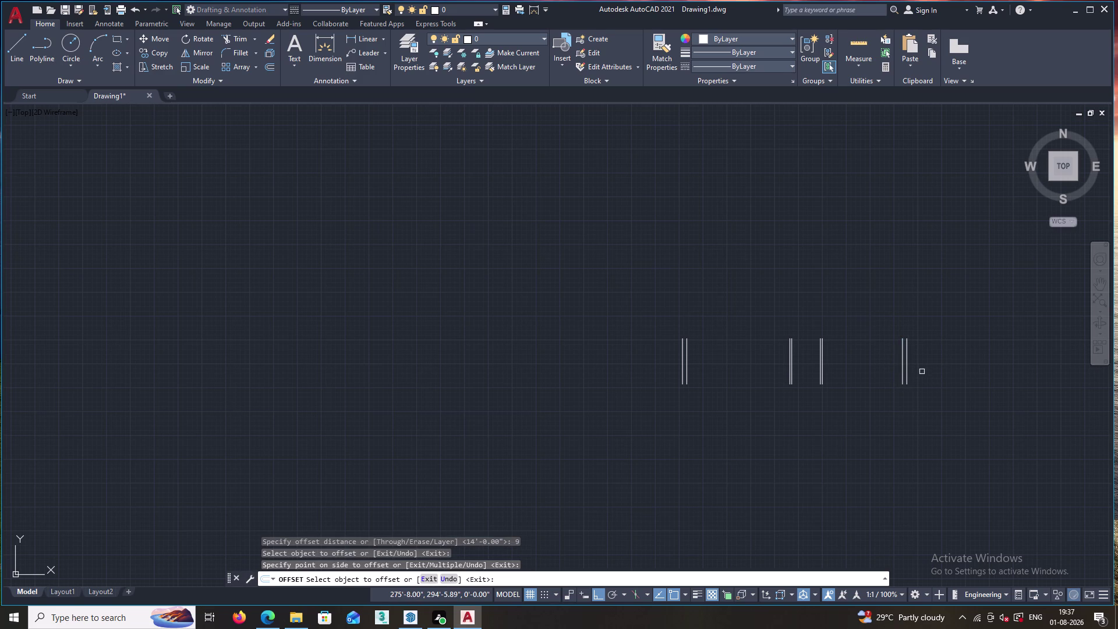
key(Escape)
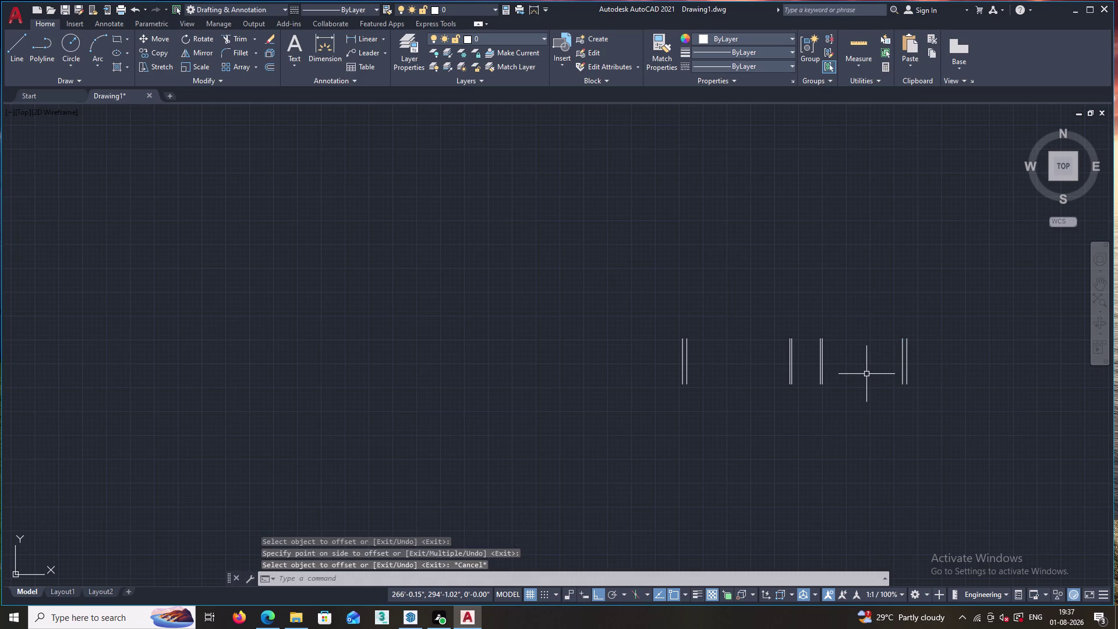
key(l)
key(Return)
scroll(up, 3)
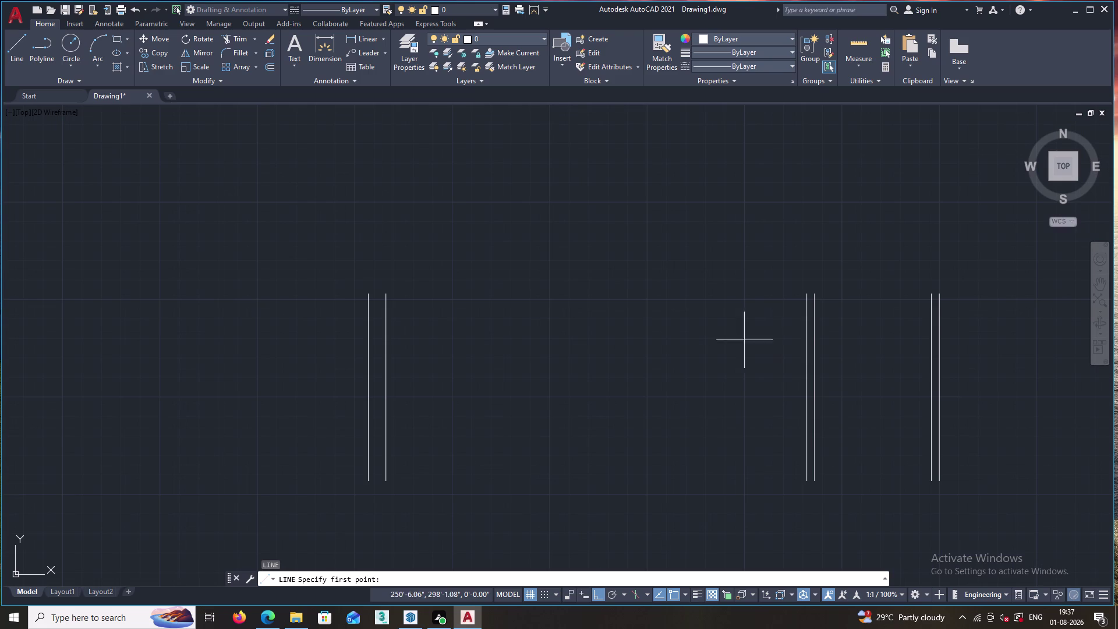
Draw the top line from the left inner wall's top, through the middle partition, to the right wall's top.
click(387, 297)
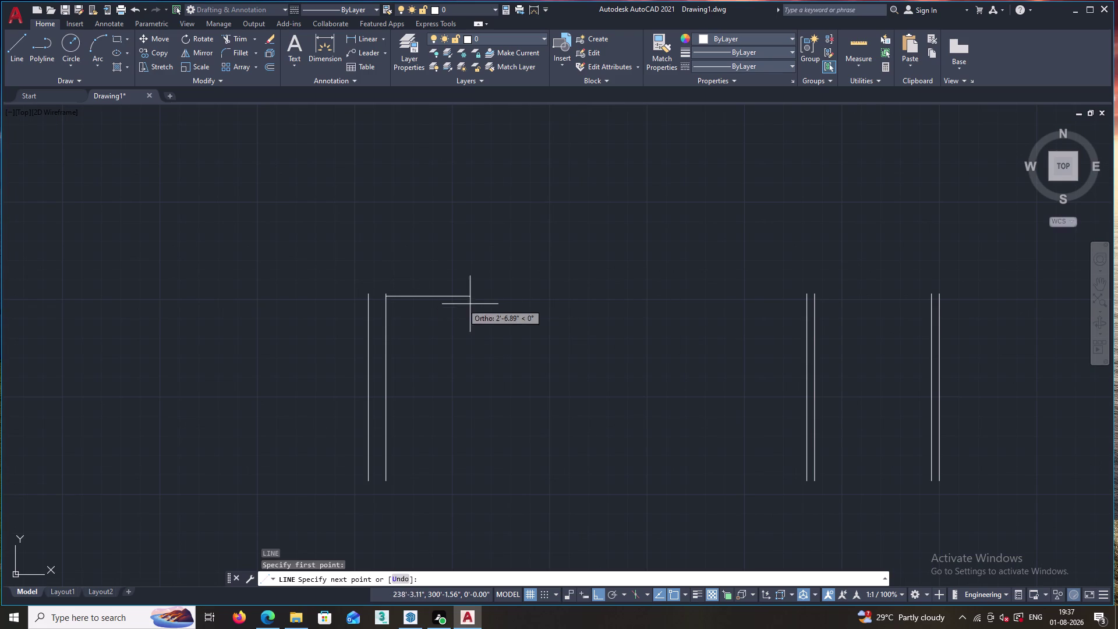
key(Escape)
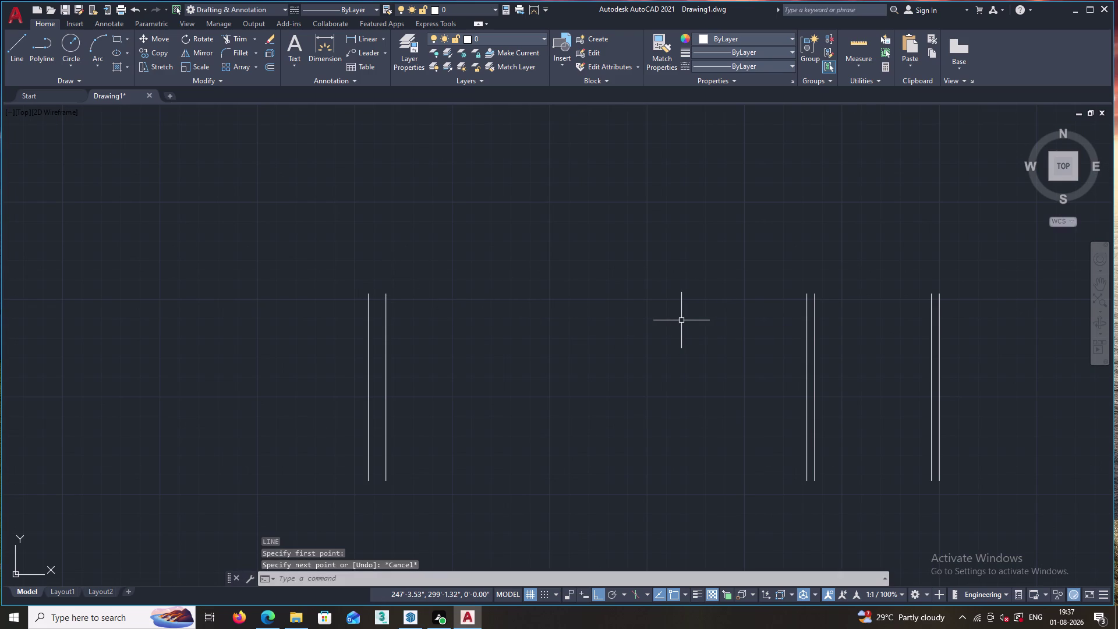
key(space)
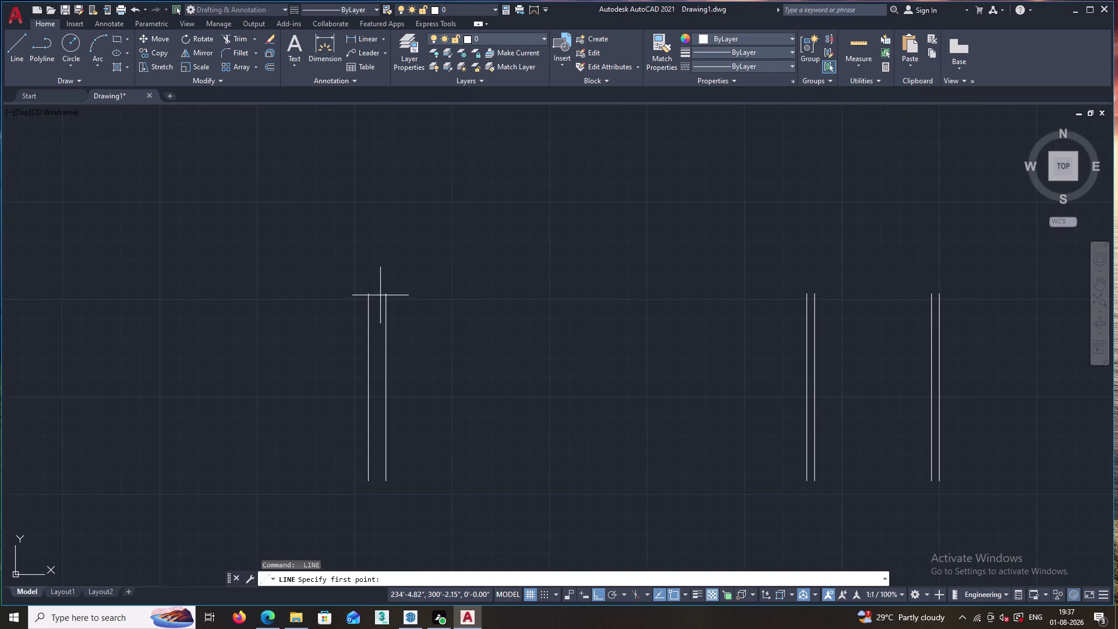
click(386, 294)
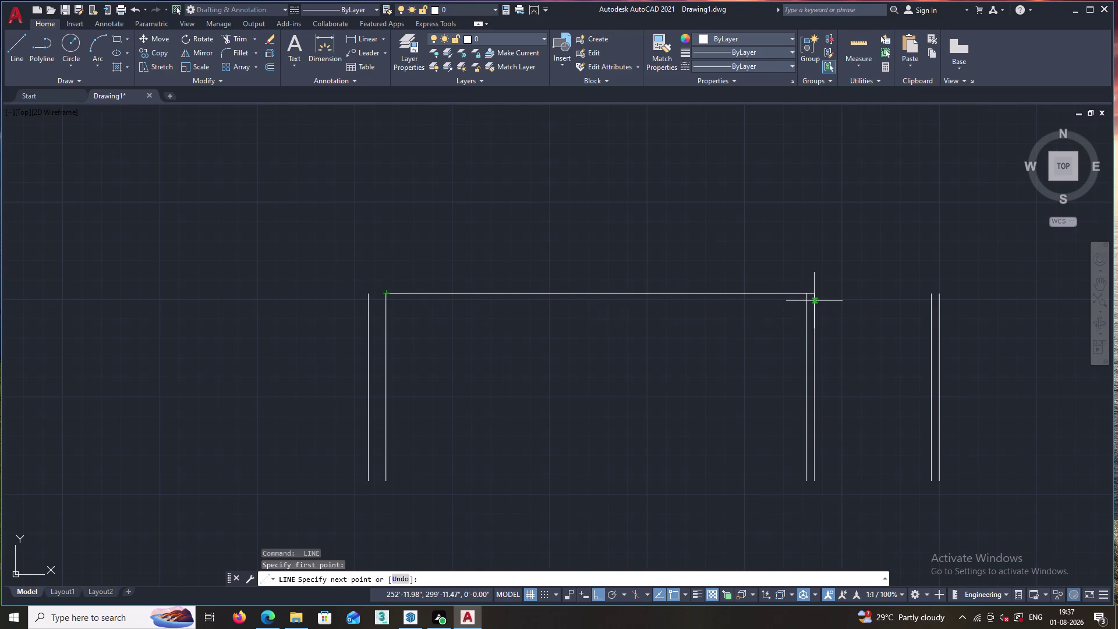
click(806, 296)
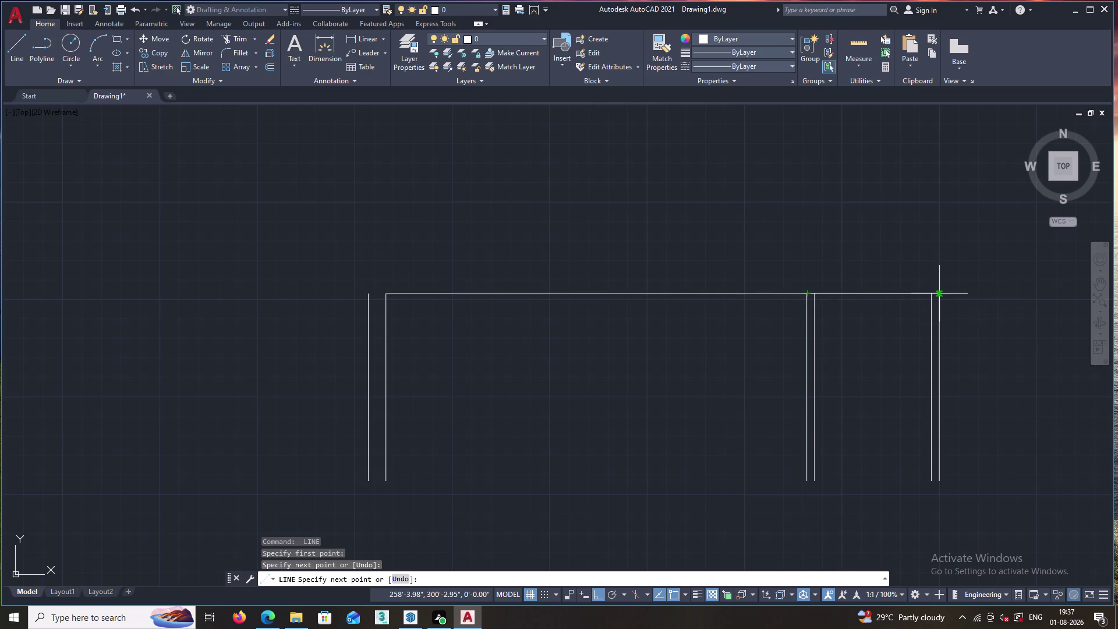
scroll(up, 3)
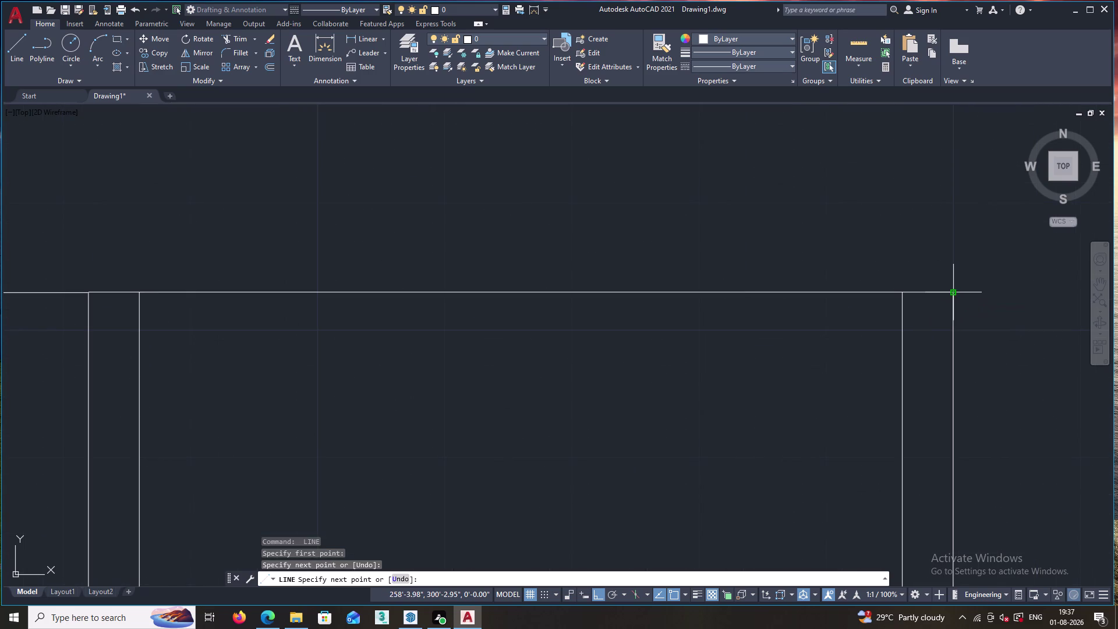
click(952, 294)
Extend the top line on to the outer right wall.
scroll(down, 3)
scroll(down, 3)
middle_drag(951, 293, 943, 294)
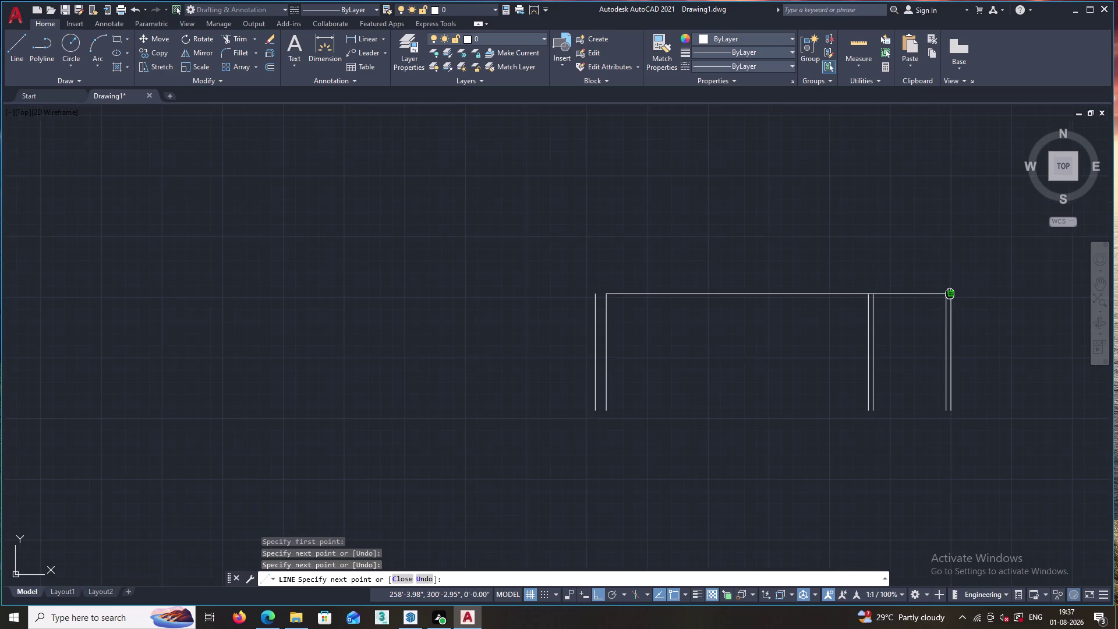
middle_drag(943, 294, 751, 317)
scroll(up, 3)
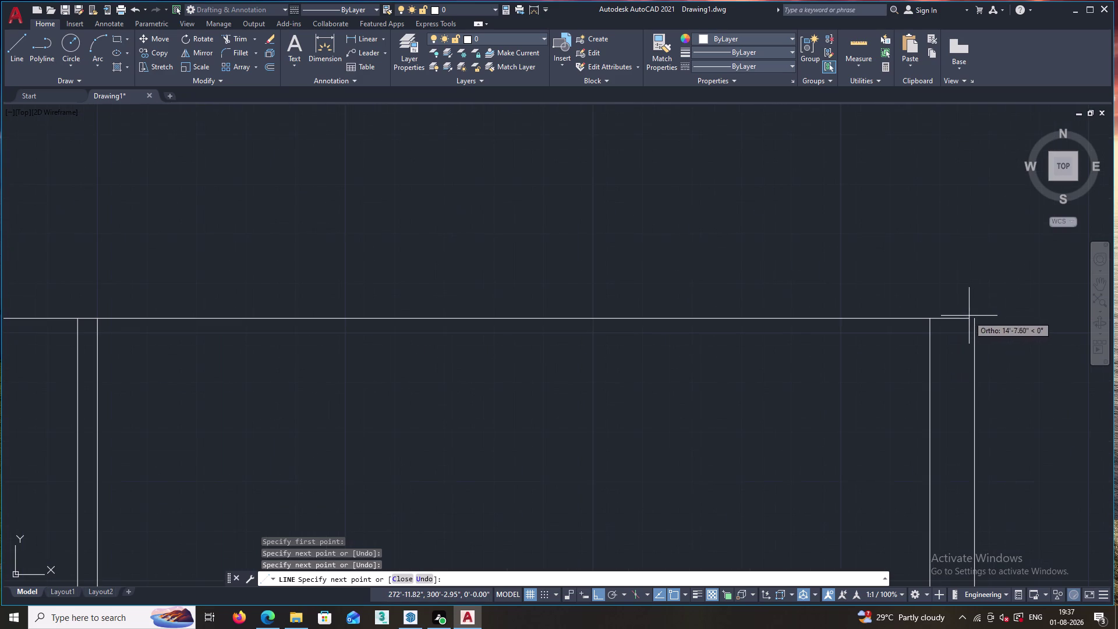
click(975, 320)
scroll(down, 3)
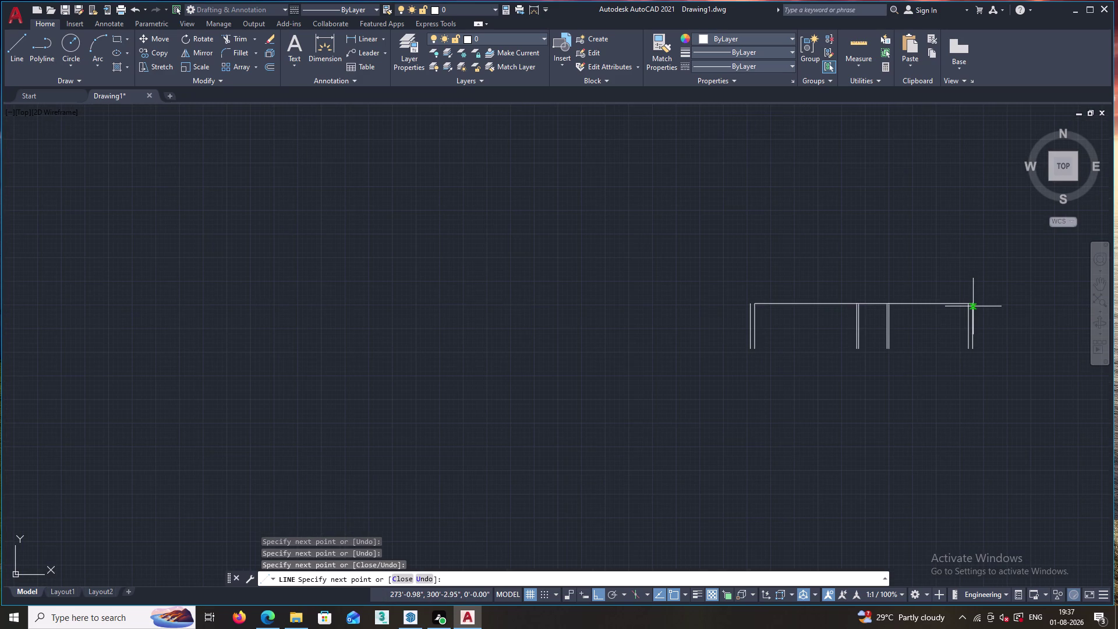
key(Escape)
scroll(up, 3)
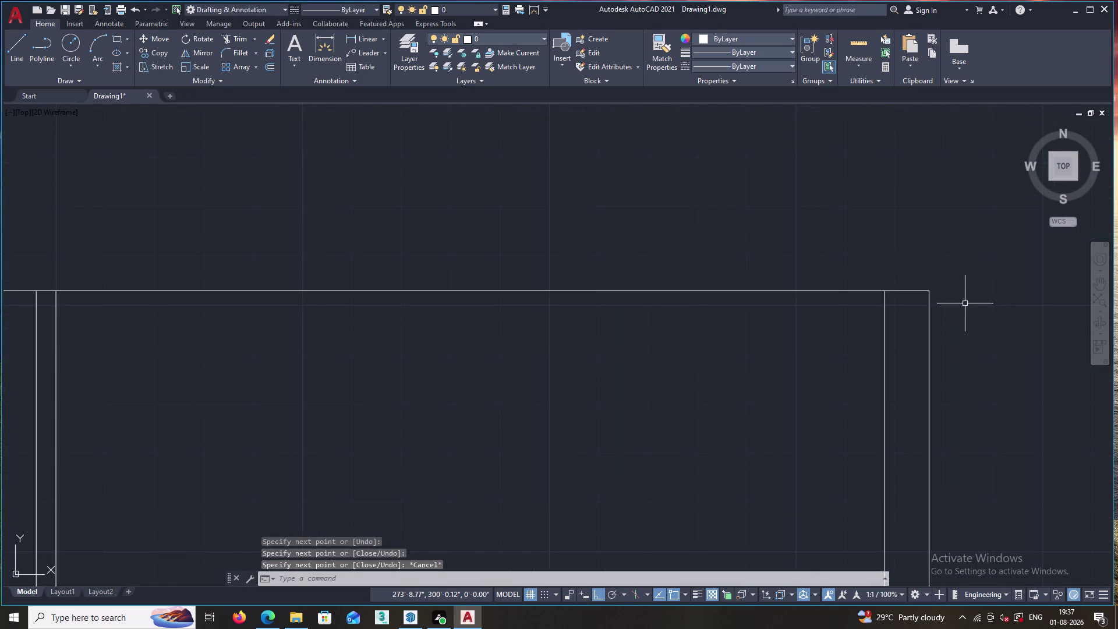
scroll(up, 3)
scroll(up, 3)
scroll(down, 3)
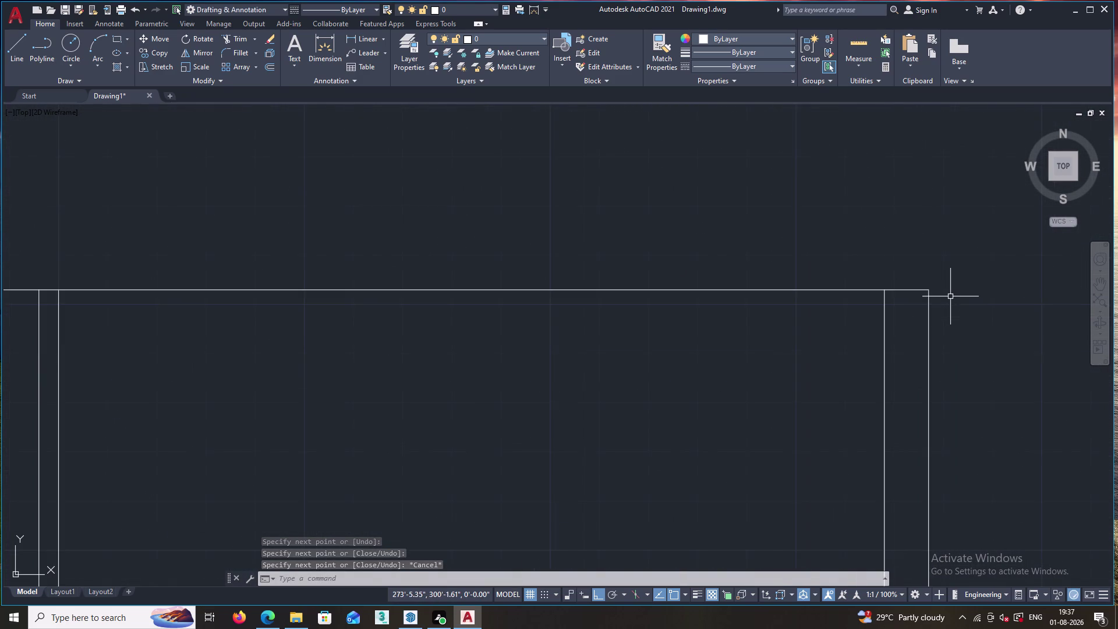
scroll(down, 3)
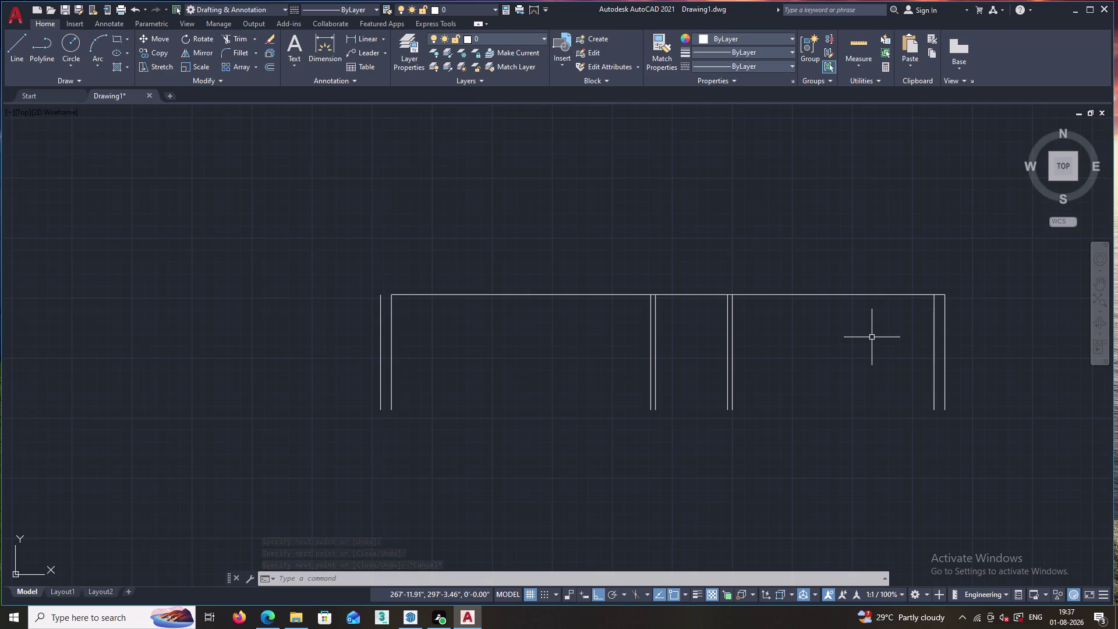
Offset the top line's right section 9 inches upward.
key(o)
key(Return)
key(9)
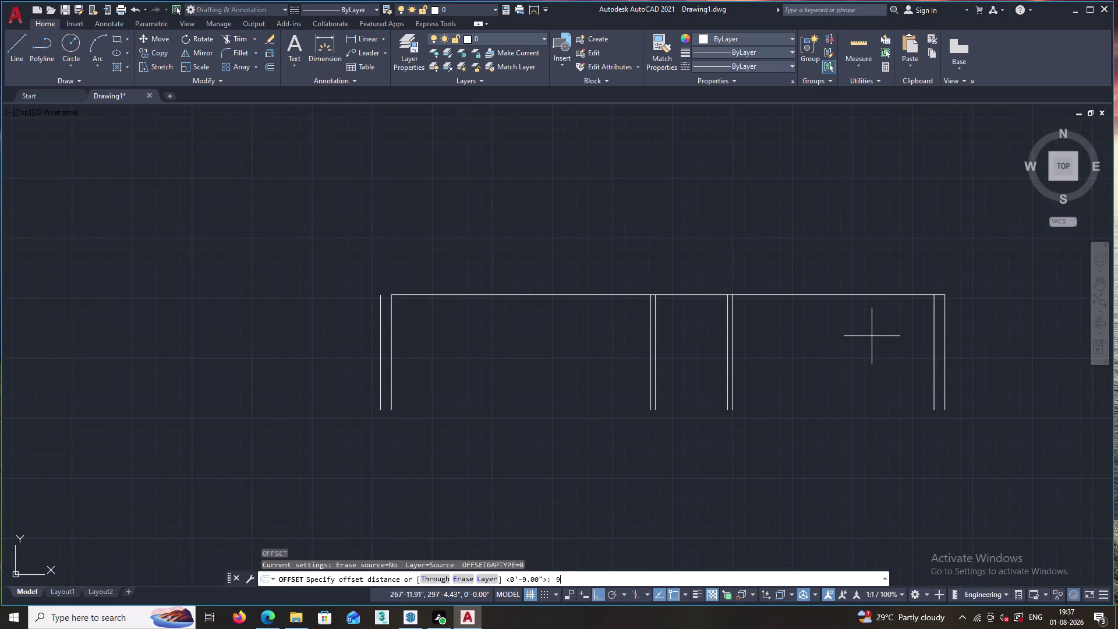
key(Return)
click(835, 294)
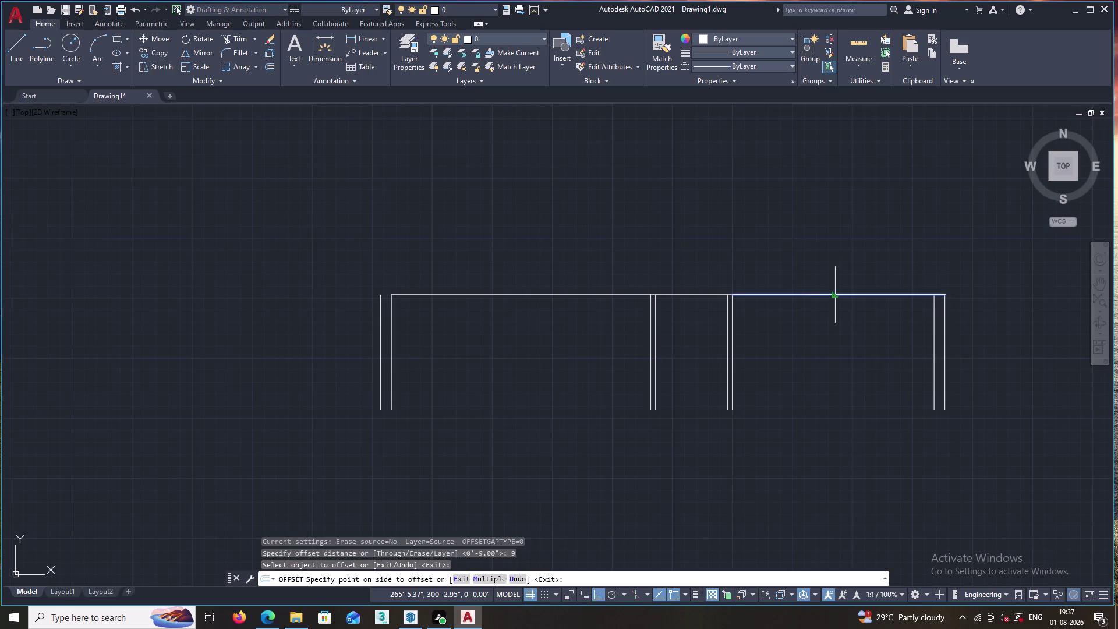
click(835, 264)
key(Escape)
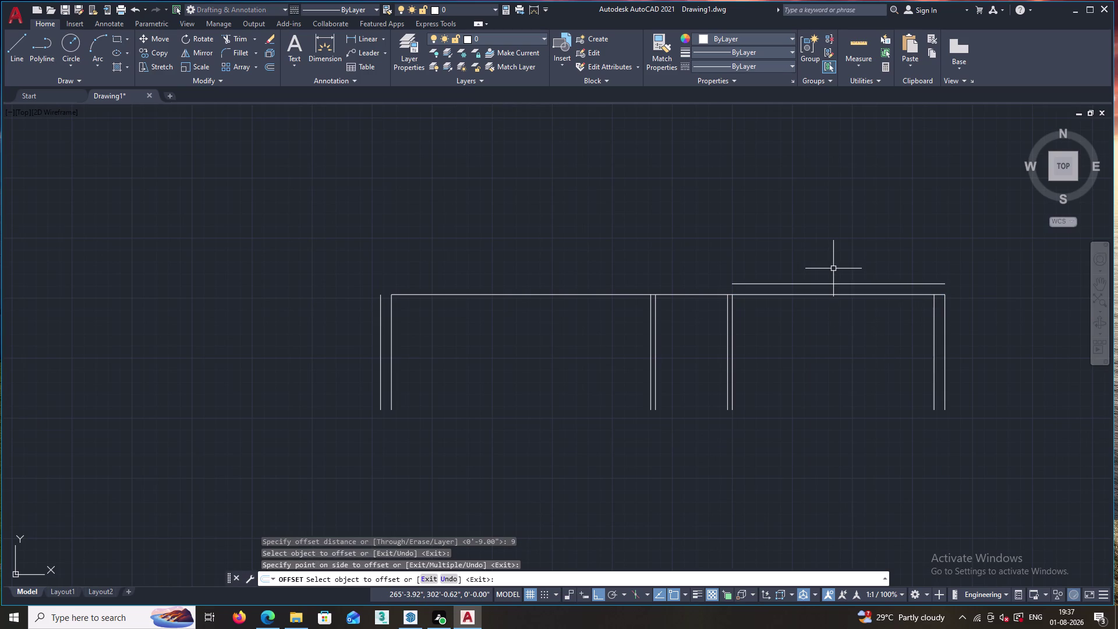
key(f)
key(Return)
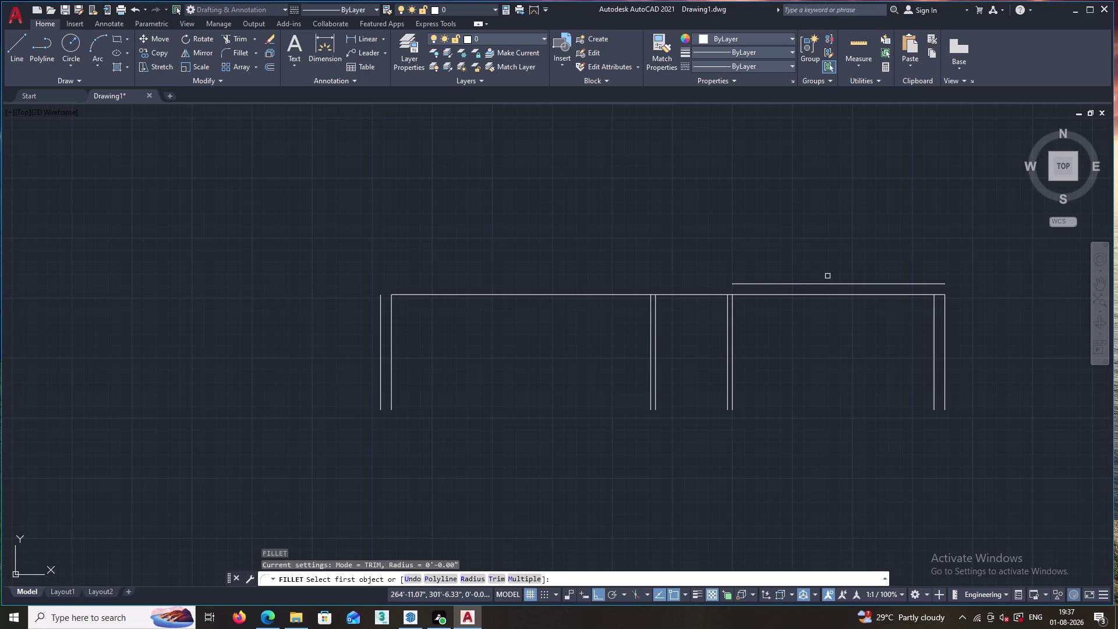
Fillet the upper wall line into square corners with the left and right outer walls.
click(765, 284)
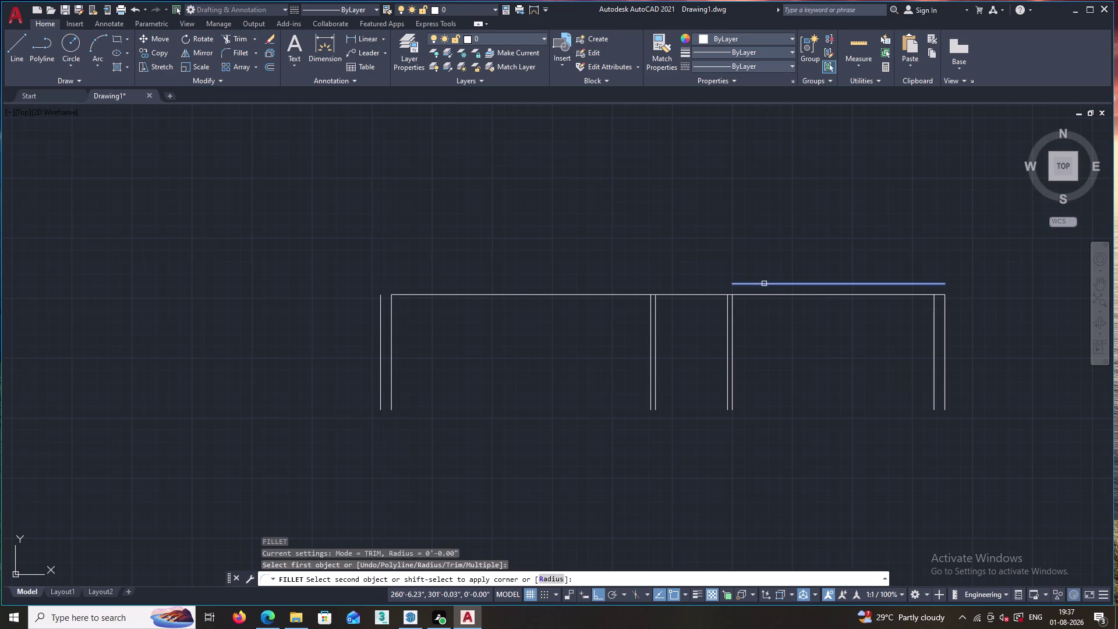
click(380, 320)
key(space)
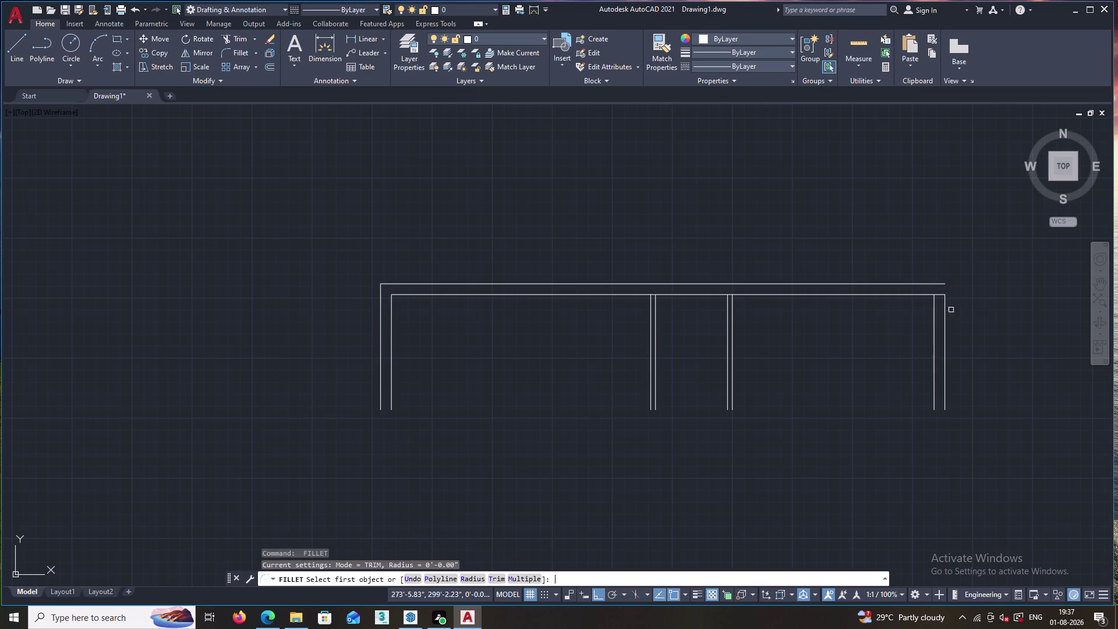
click(943, 312)
click(929, 283)
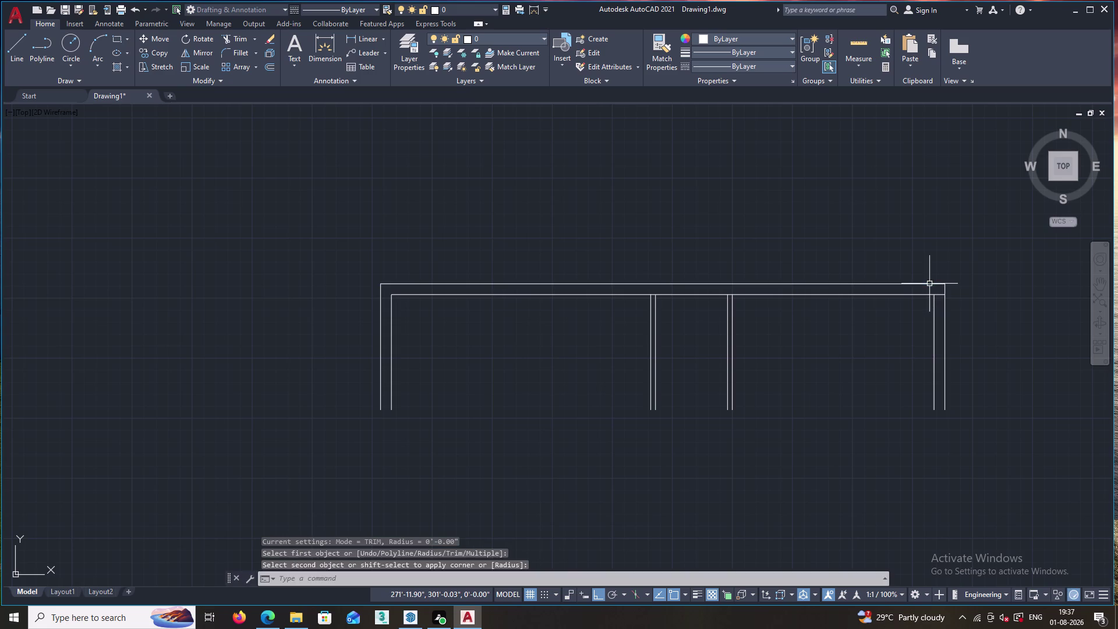
key(Escape)
scroll(down, 3)
middle_drag(889, 350, 892, 269)
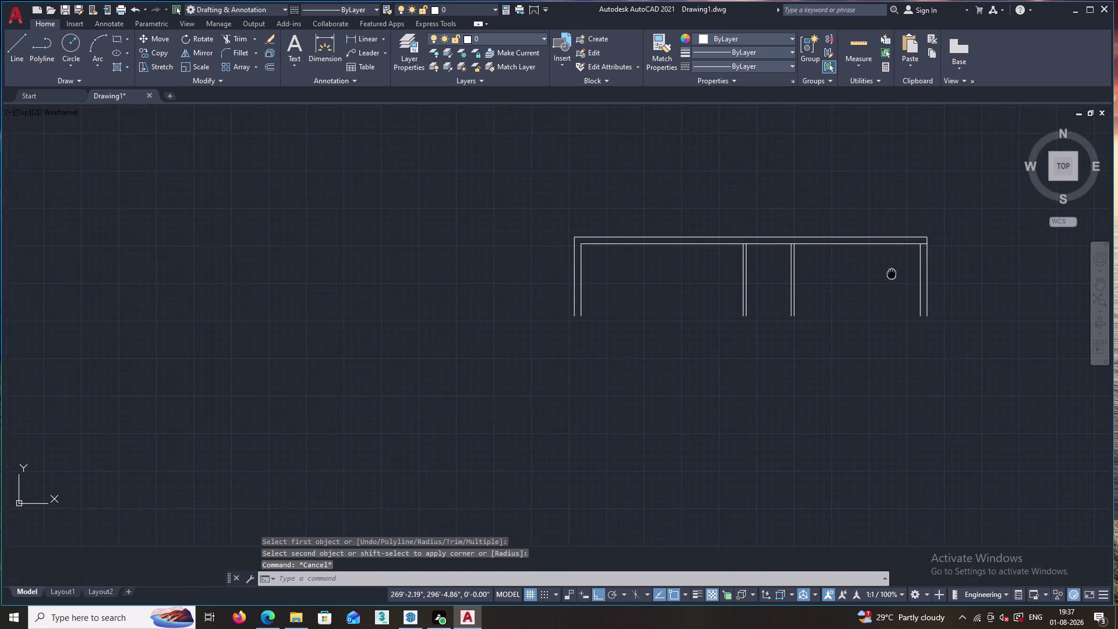
middle_drag(892, 269, 891, 268)
scroll(up, 3)
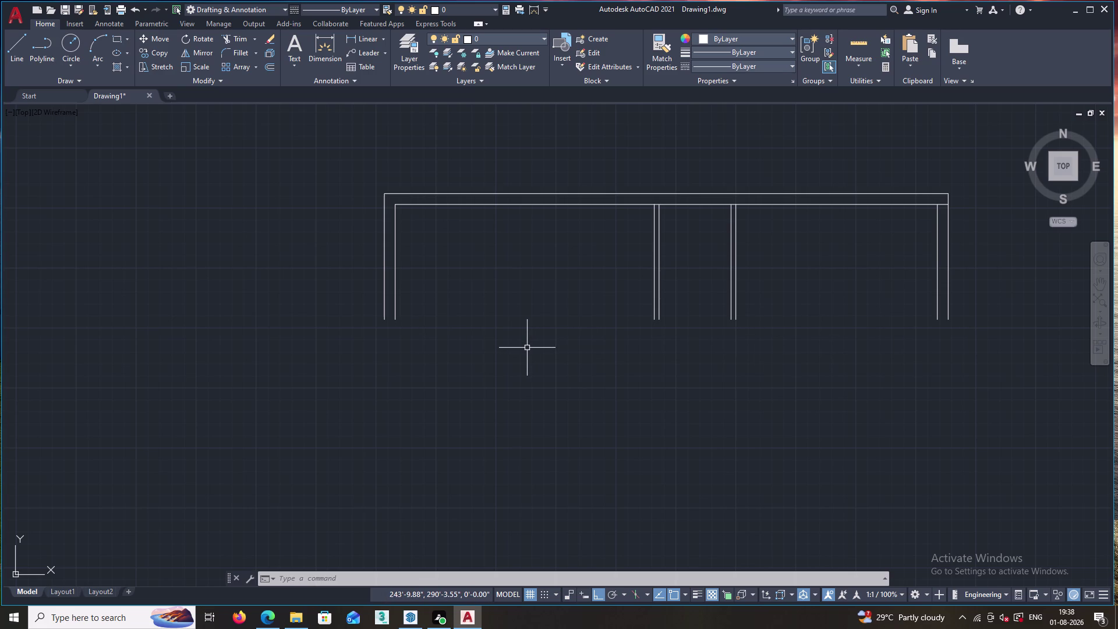
Draw the bottom wall line from the left inner wall's base to the first partition.
key(space)
key(Escape)
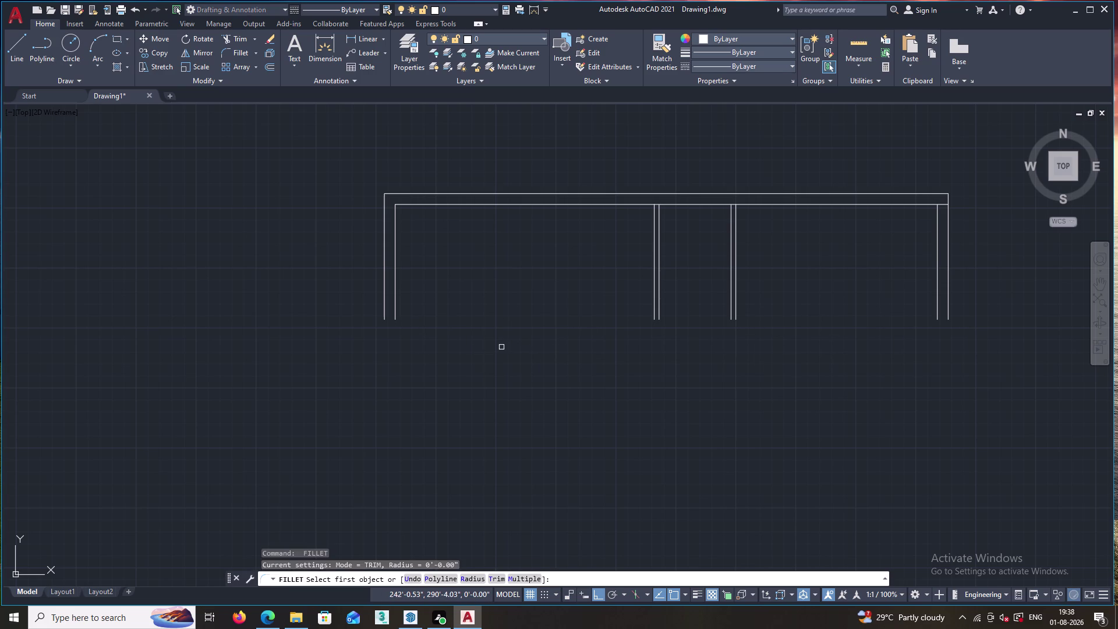
key(l)
key(Return)
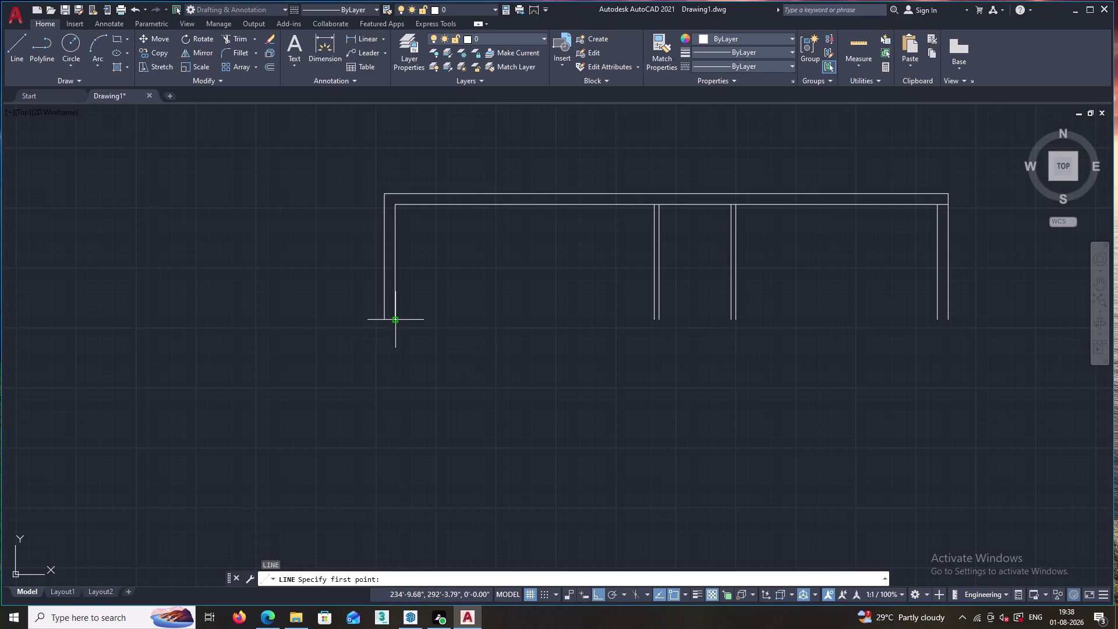
click(395, 317)
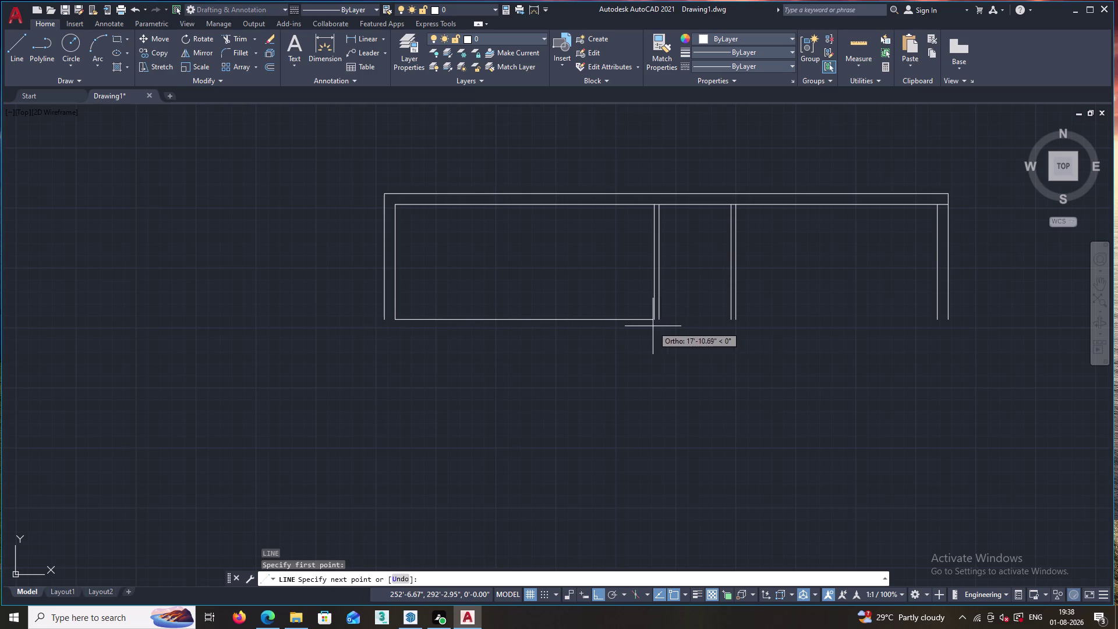
scroll(up, 3)
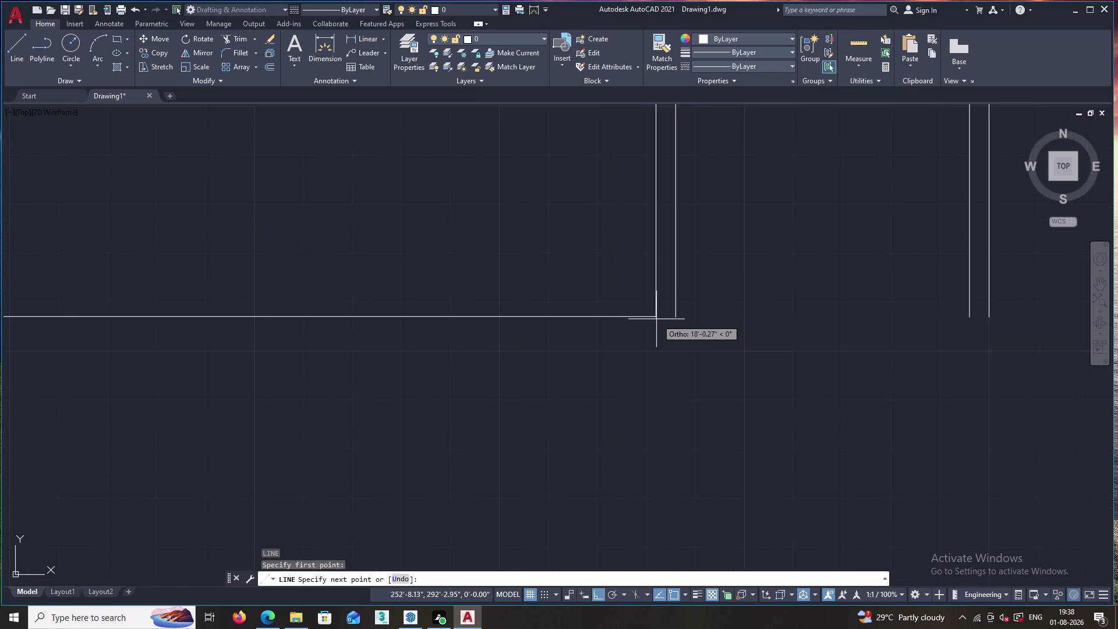
click(655, 316)
key(Escape)
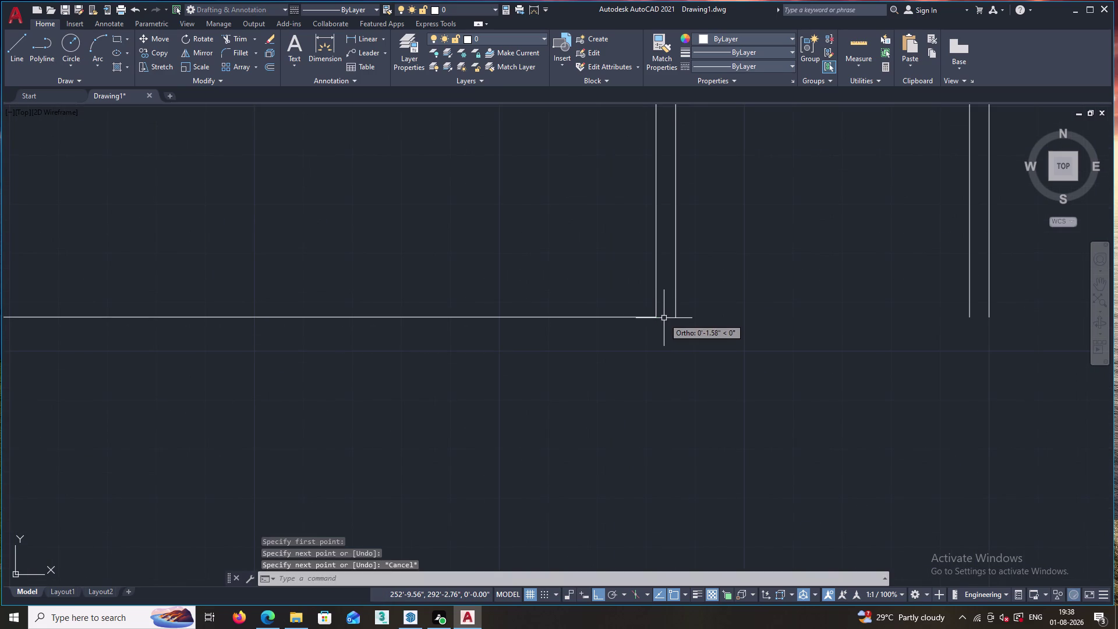
key(o)
key(Return)
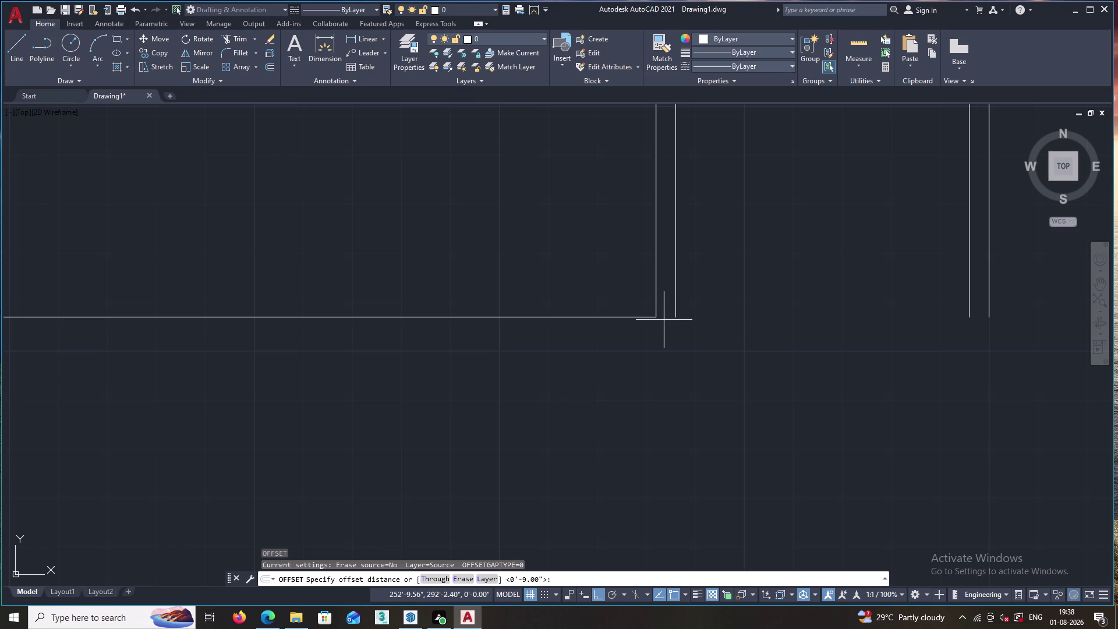
Offset the bottom wall line 4 inches downward.
key(4)
key(Return)
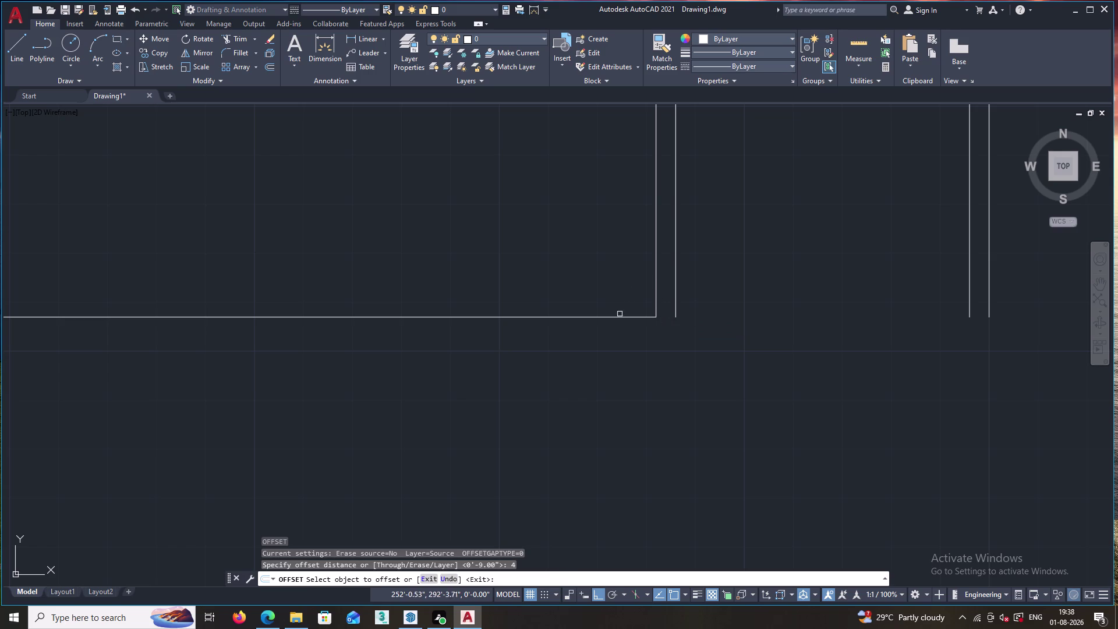
click(619, 316)
click(615, 363)
scroll(down, 3)
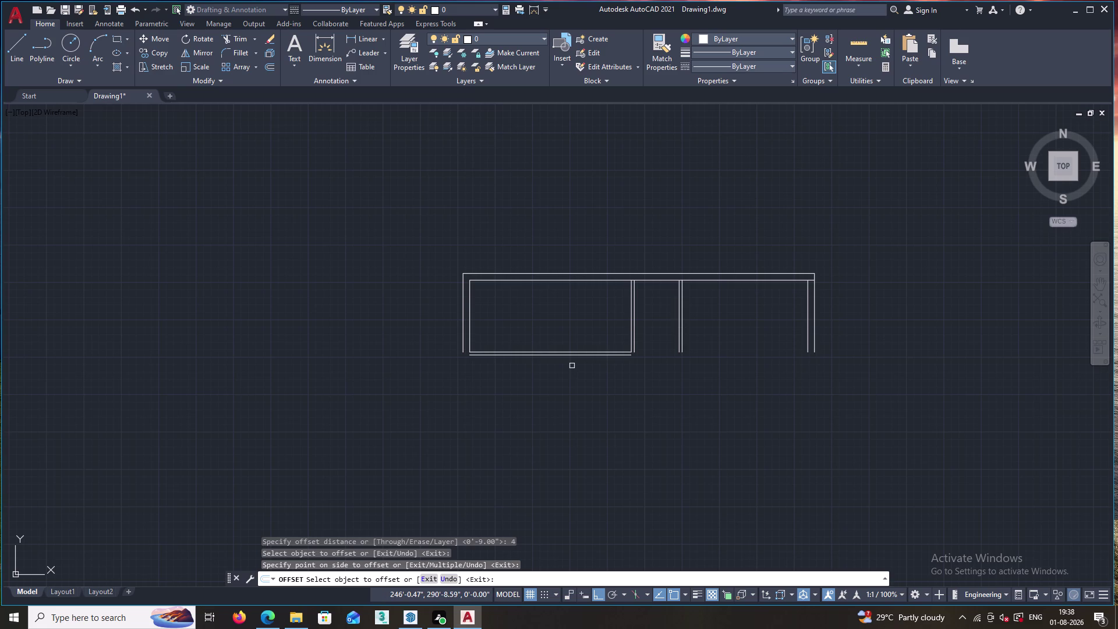
Copy the bottom wall line 12 feet (12') below, after abandoning a 12-inch attempt.
key(space)
key(space)
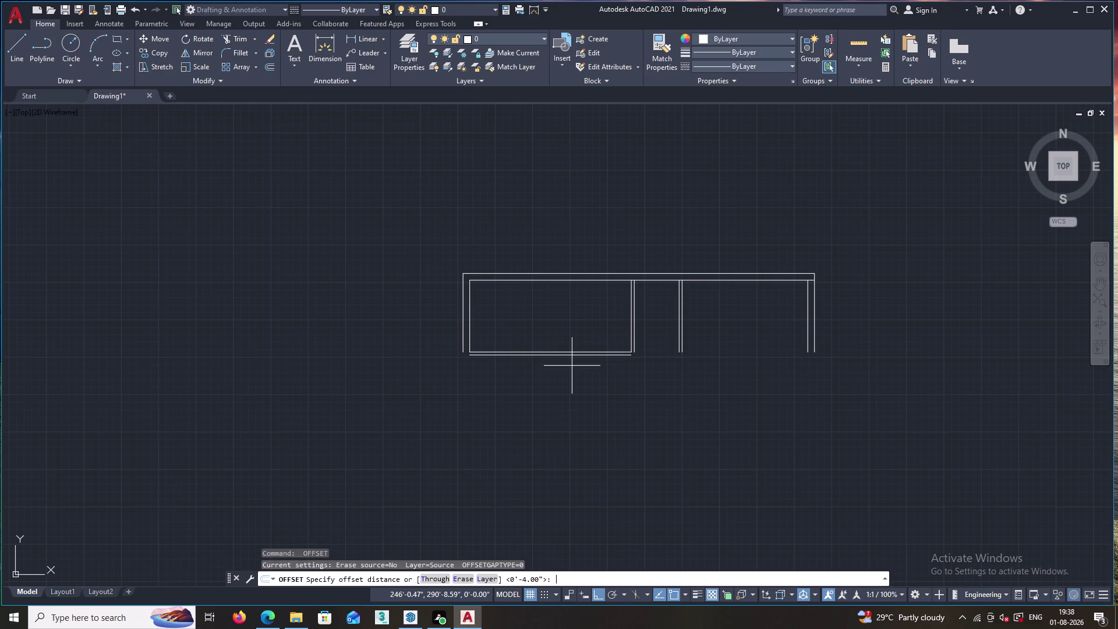
key(1)
key(2)
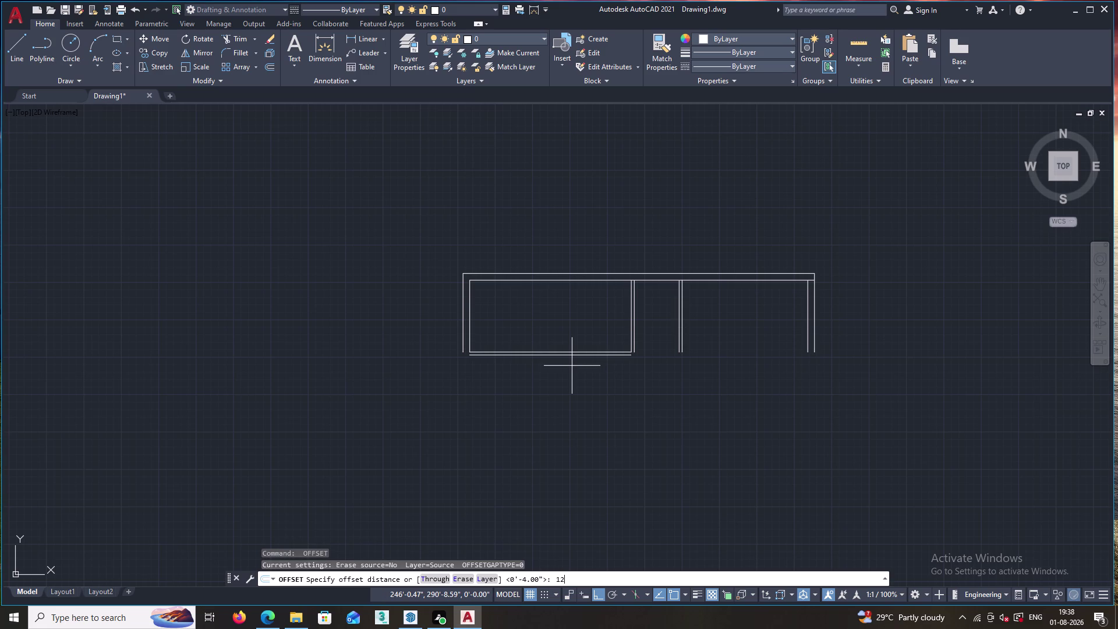
key(Return)
click(572, 355)
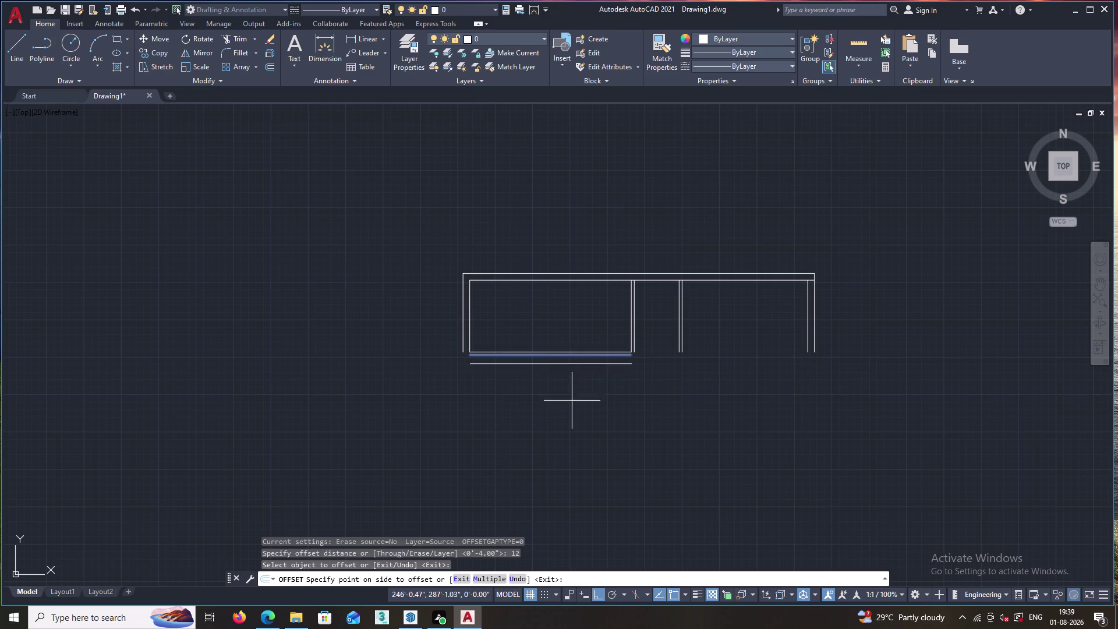
key(Escape)
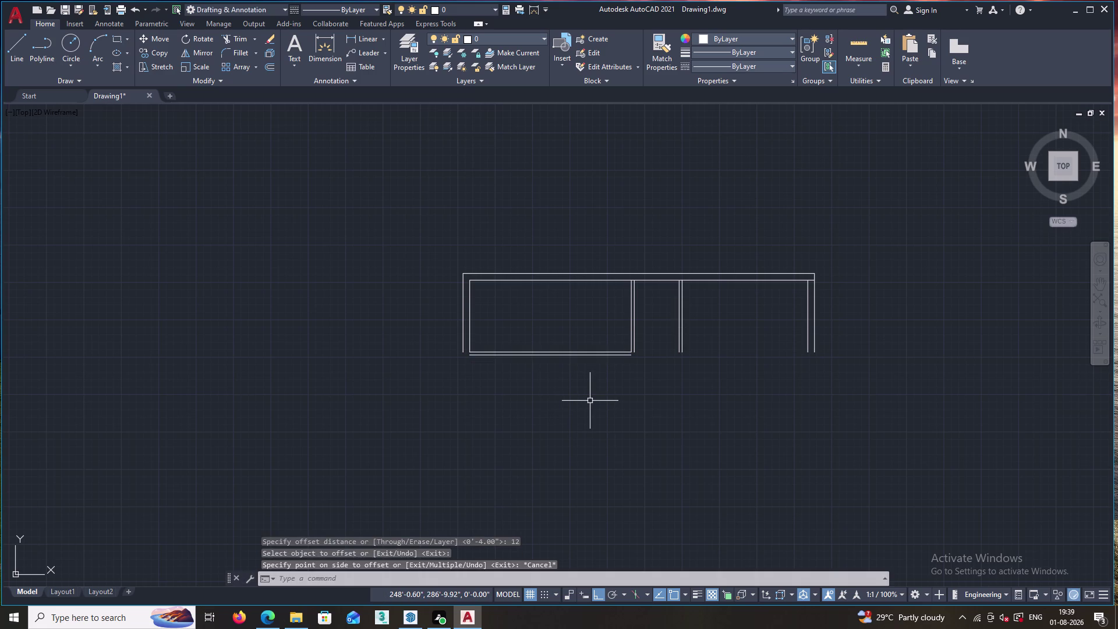
key(space)
text(12)
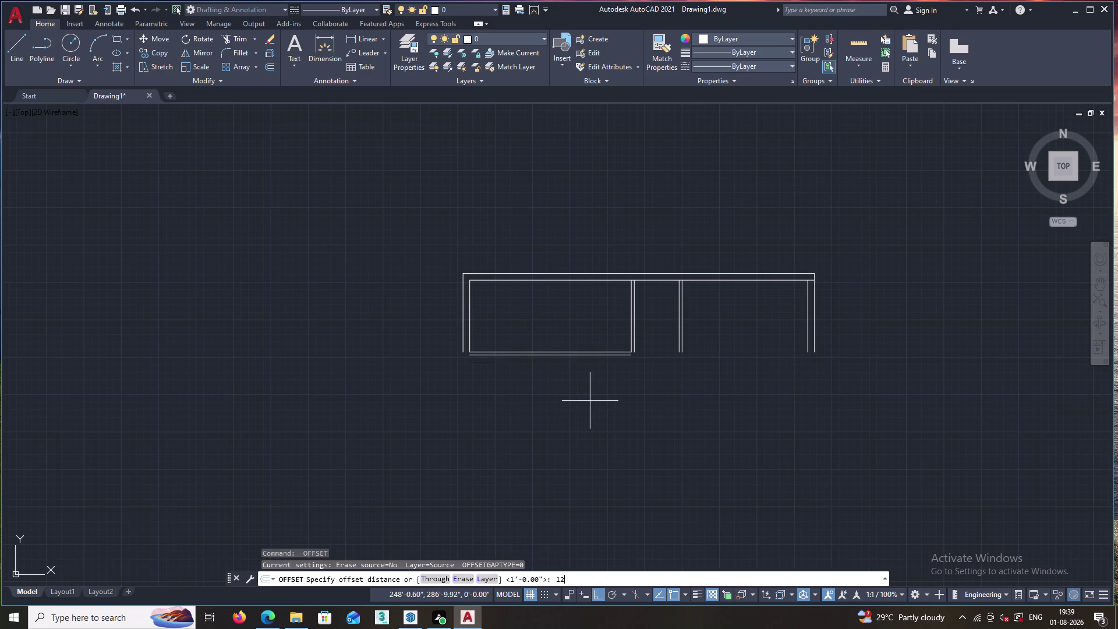
key(apostrophe)
key(Return)
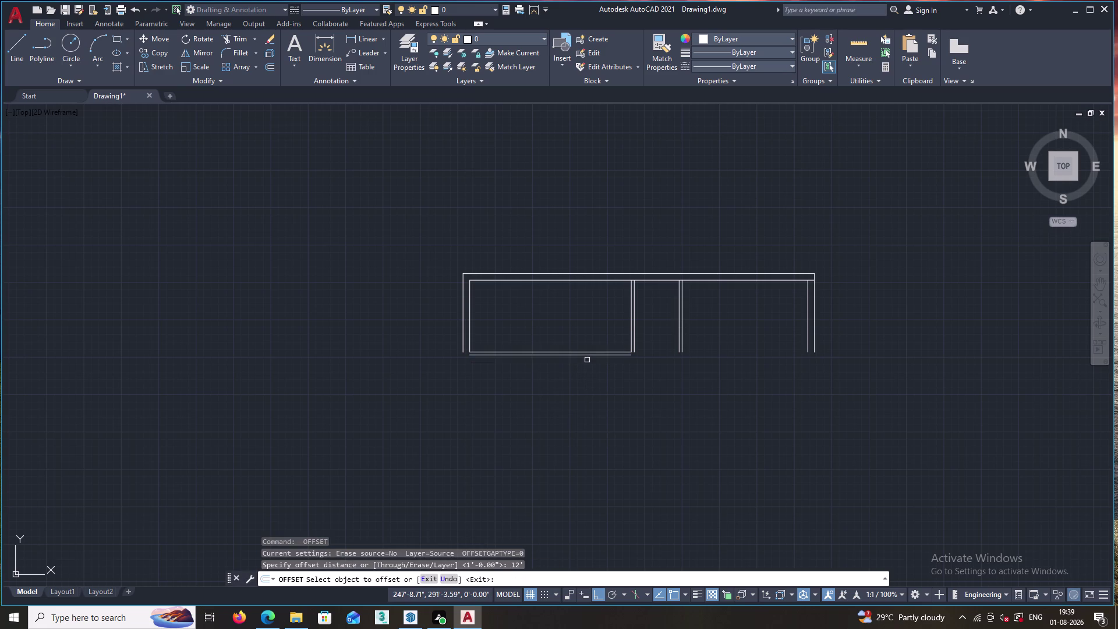
click(587, 357)
click(586, 387)
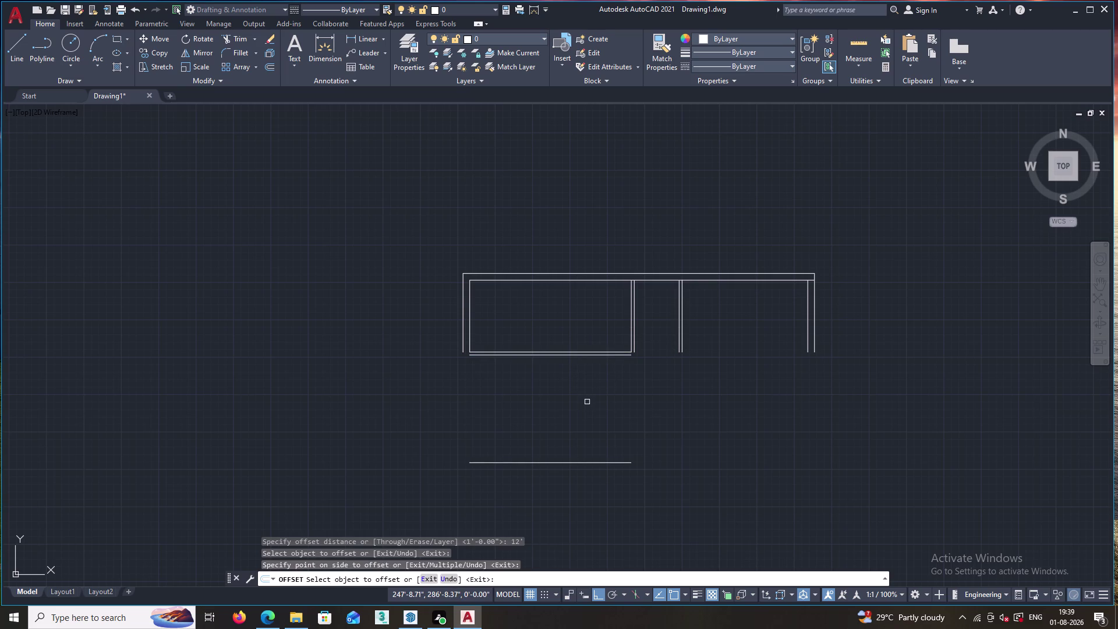
Add a parallel line 4 inches below the new lower wall, after abandoning a 9-inch try.
key(space)
key(space)
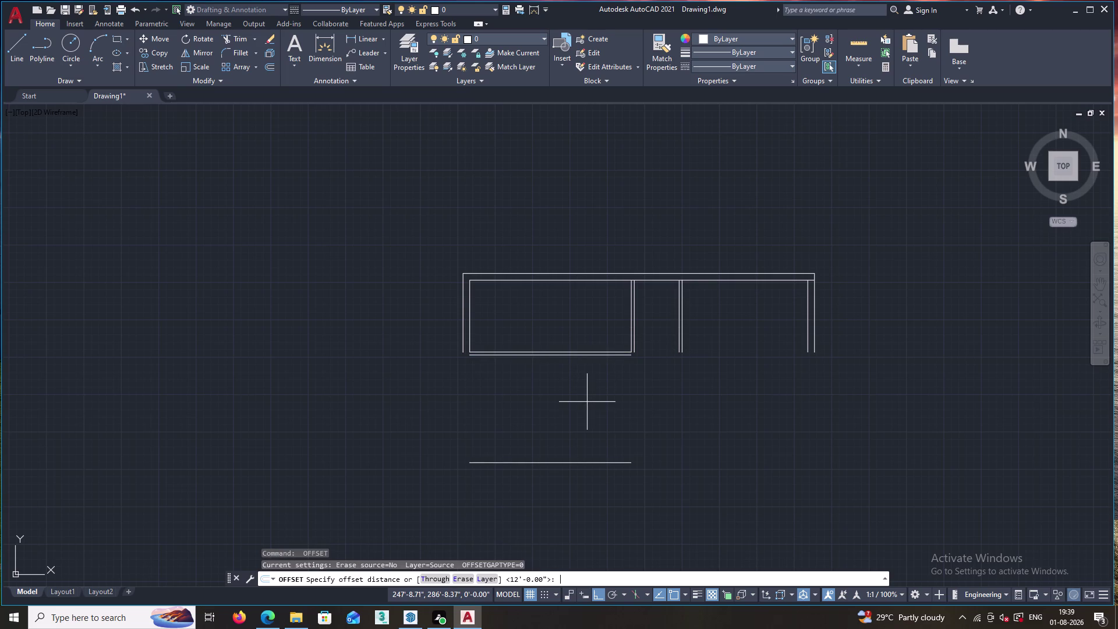
key(9)
key(Return)
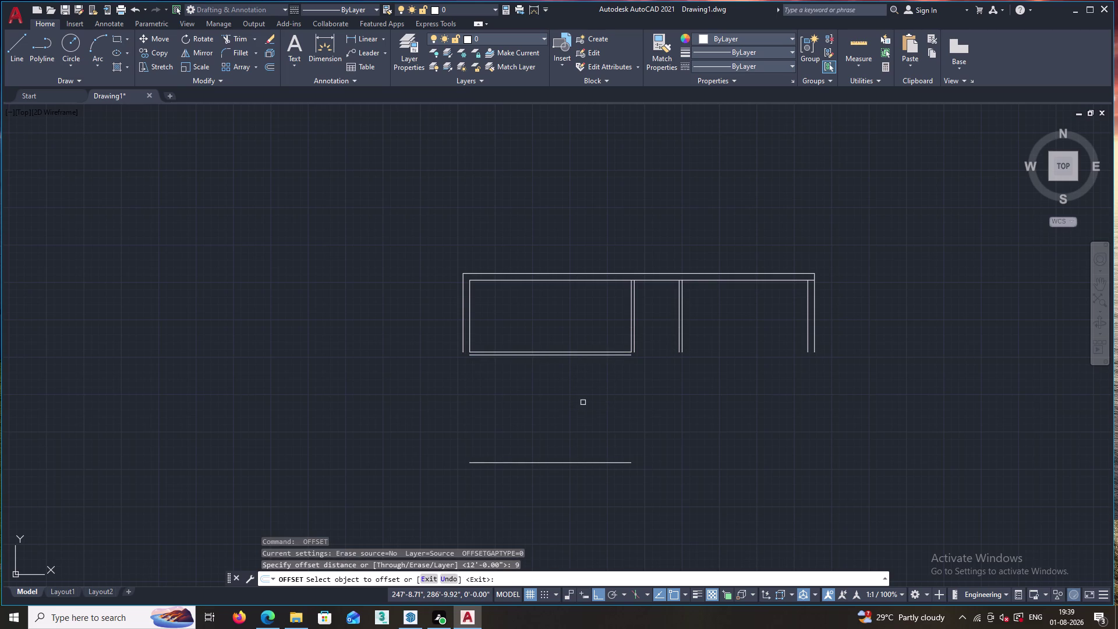
click(569, 462)
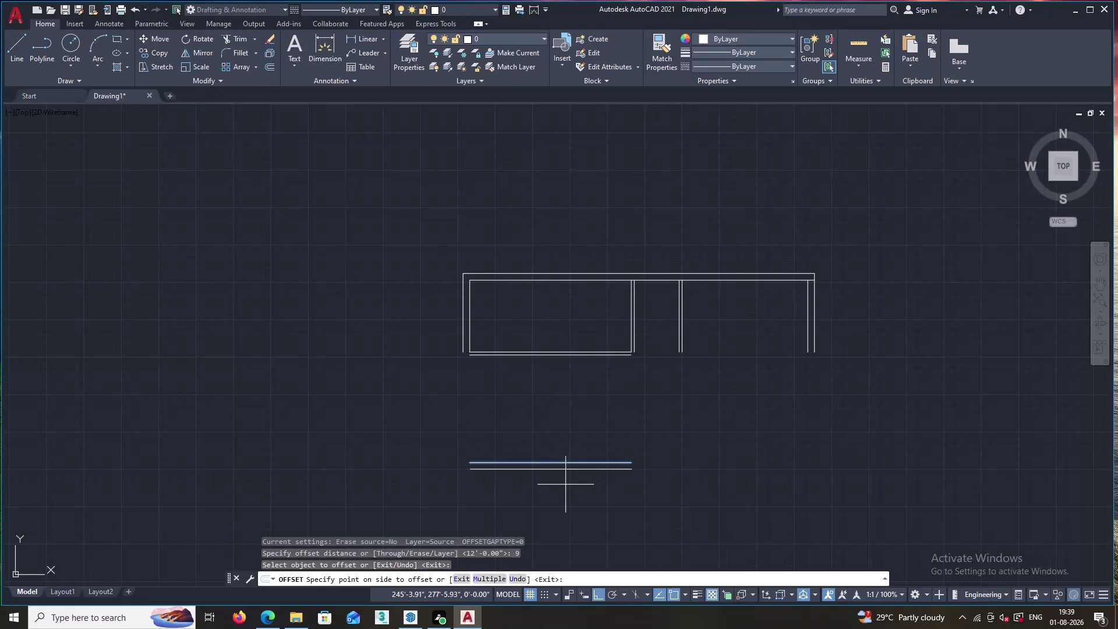
key(Escape)
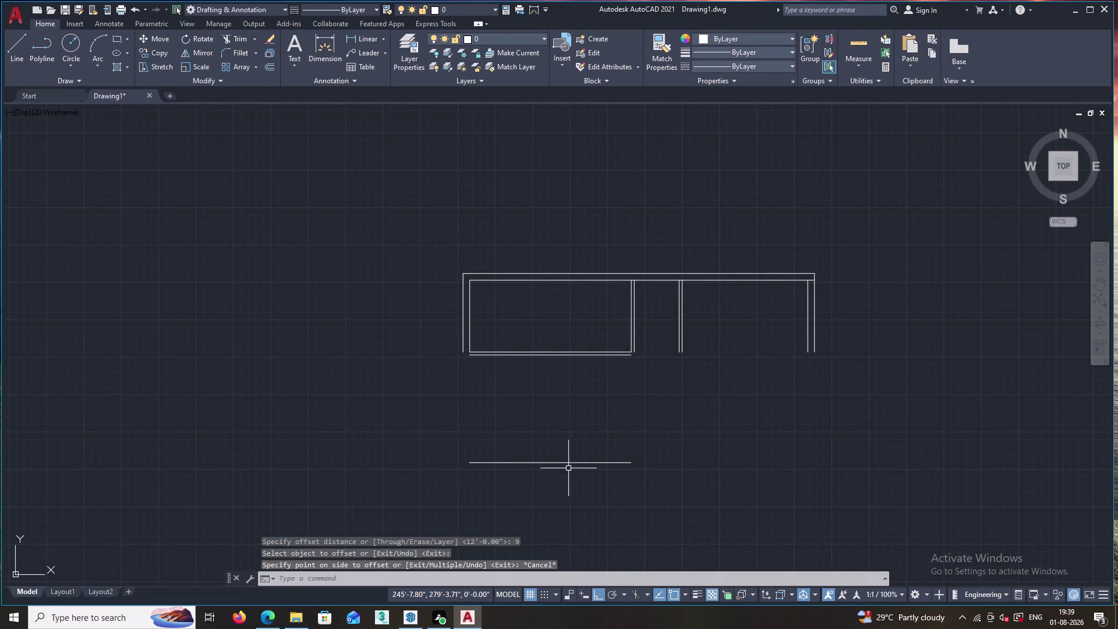
text(O)
key(space)
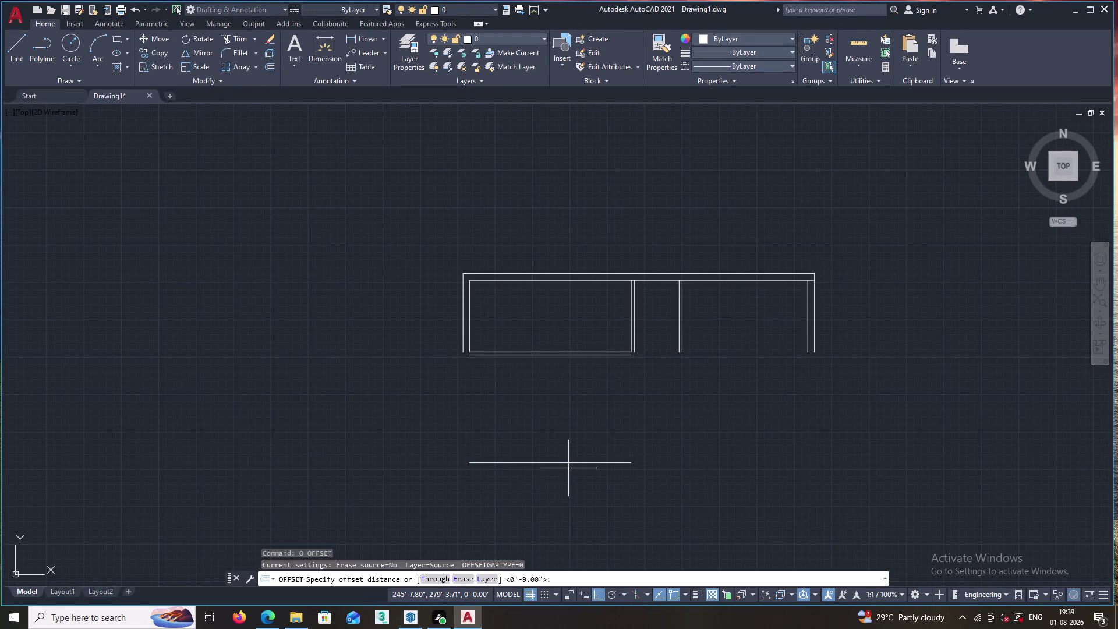
key(4)
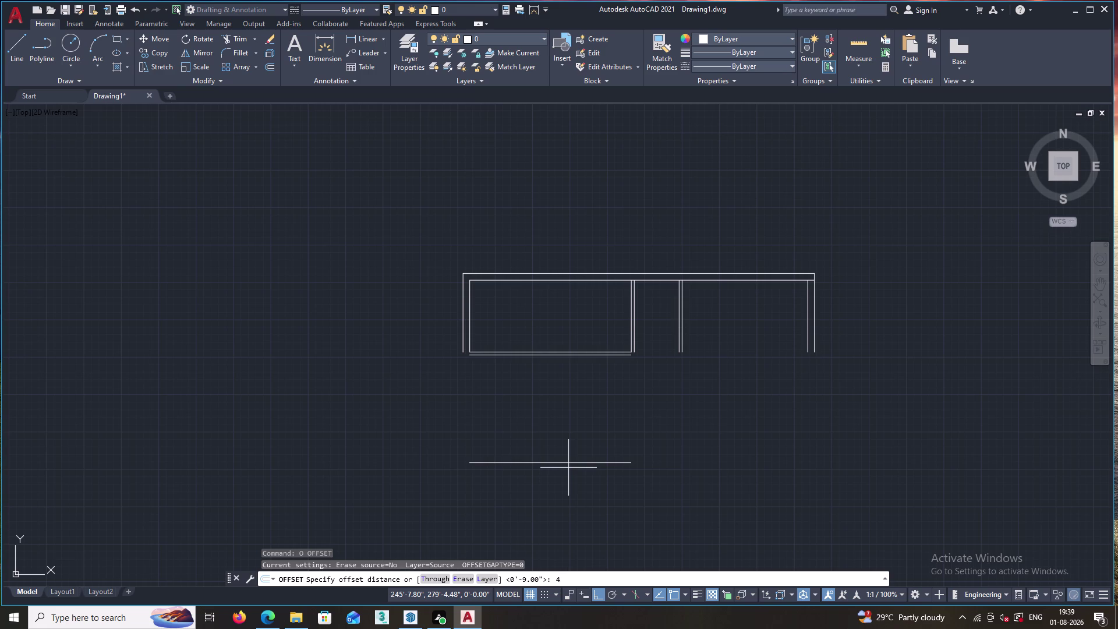
key(space)
click(570, 461)
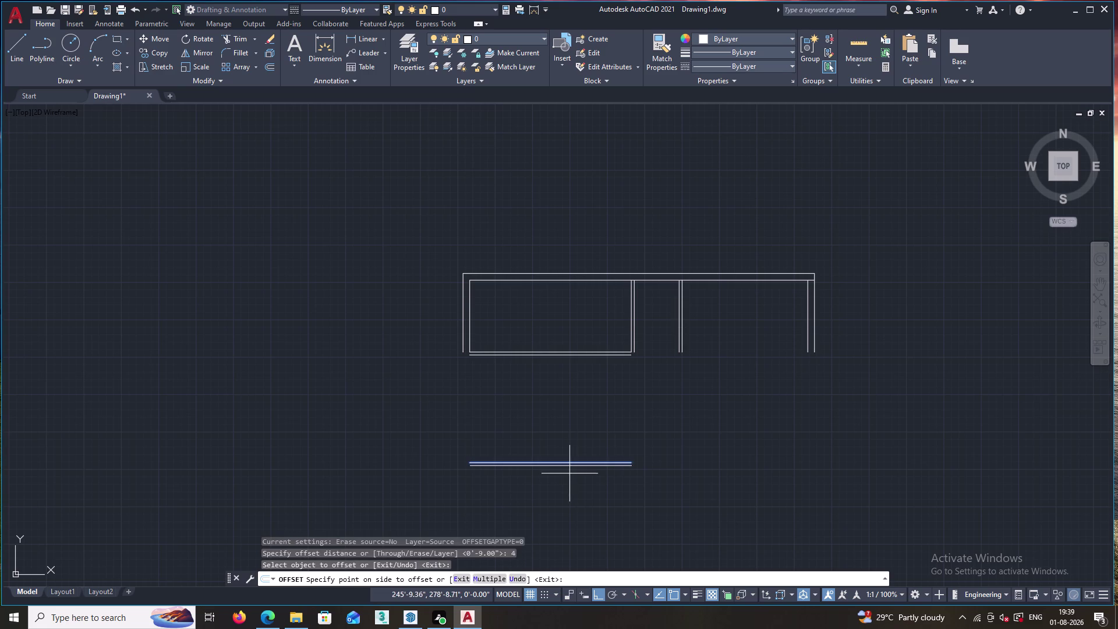
click(568, 481)
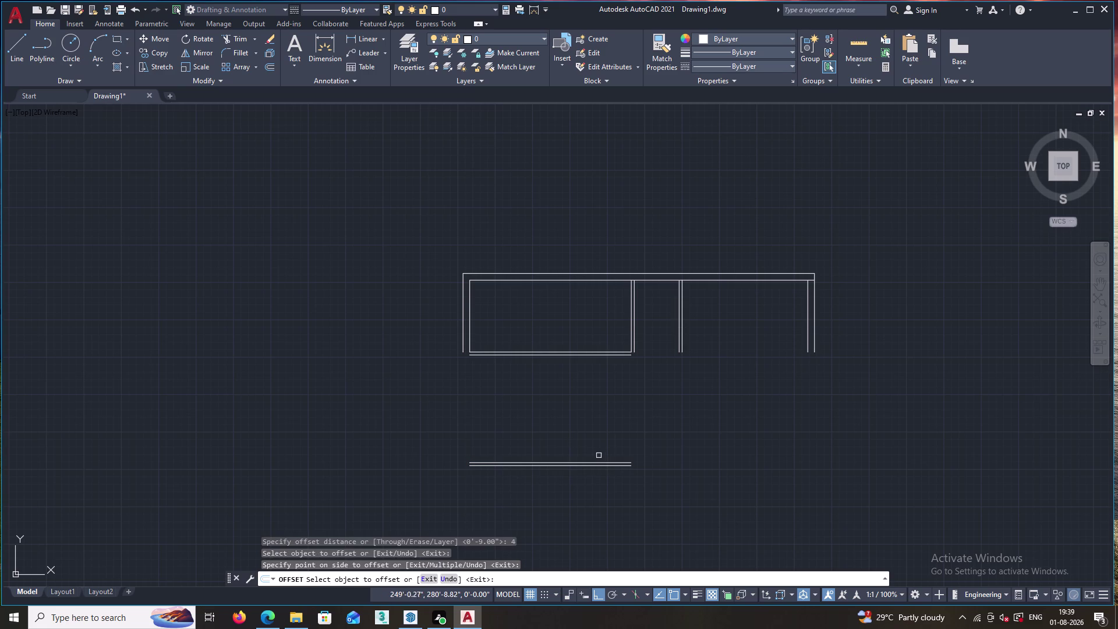
key(Escape)
Draw a vertical line from the room's bottom-left corner down to the lower wall.
key(l)
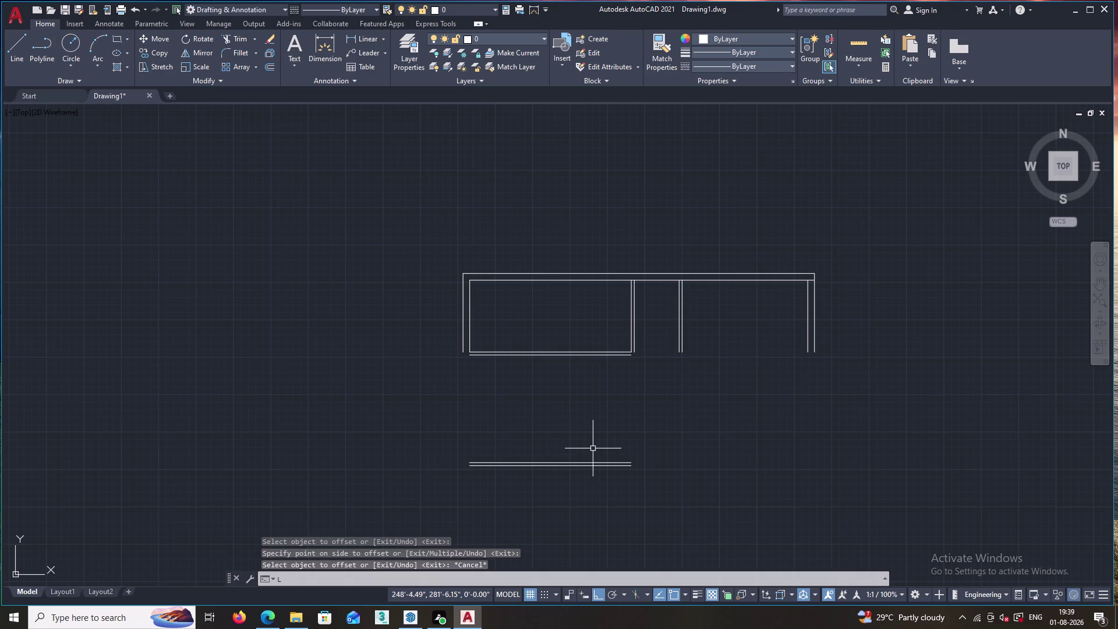
key(Return)
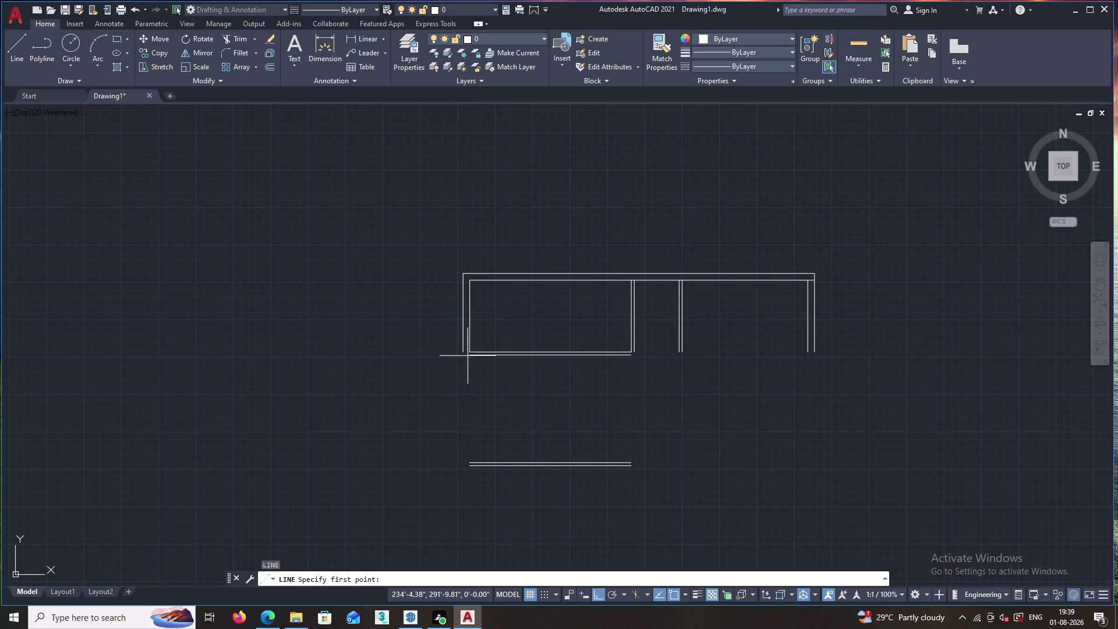
click(469, 356)
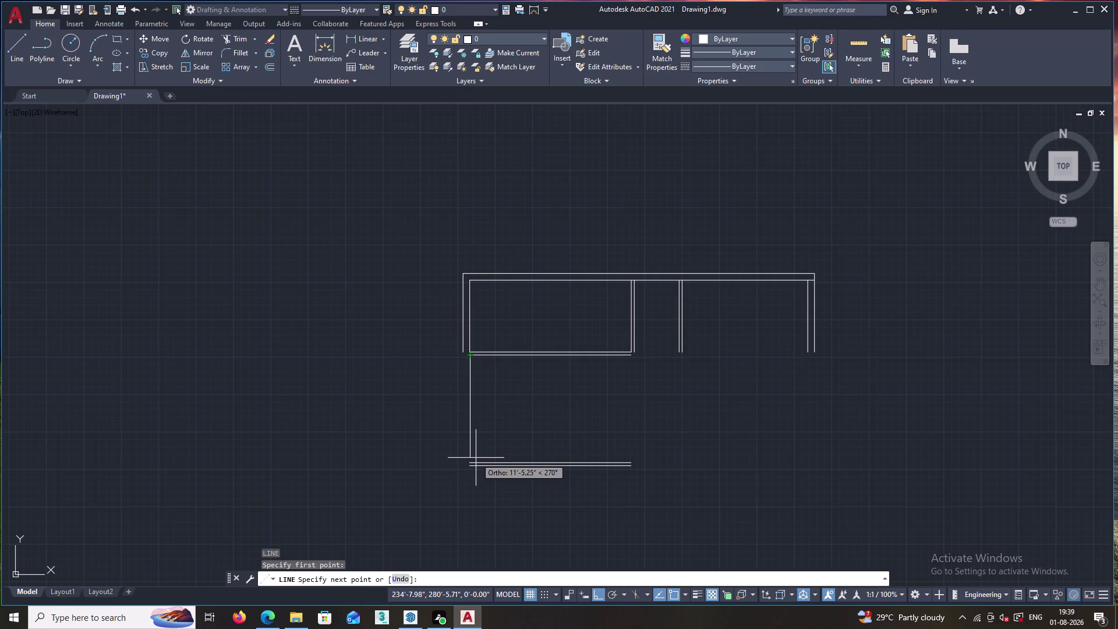
scroll(down, 3)
scroll(up, 3)
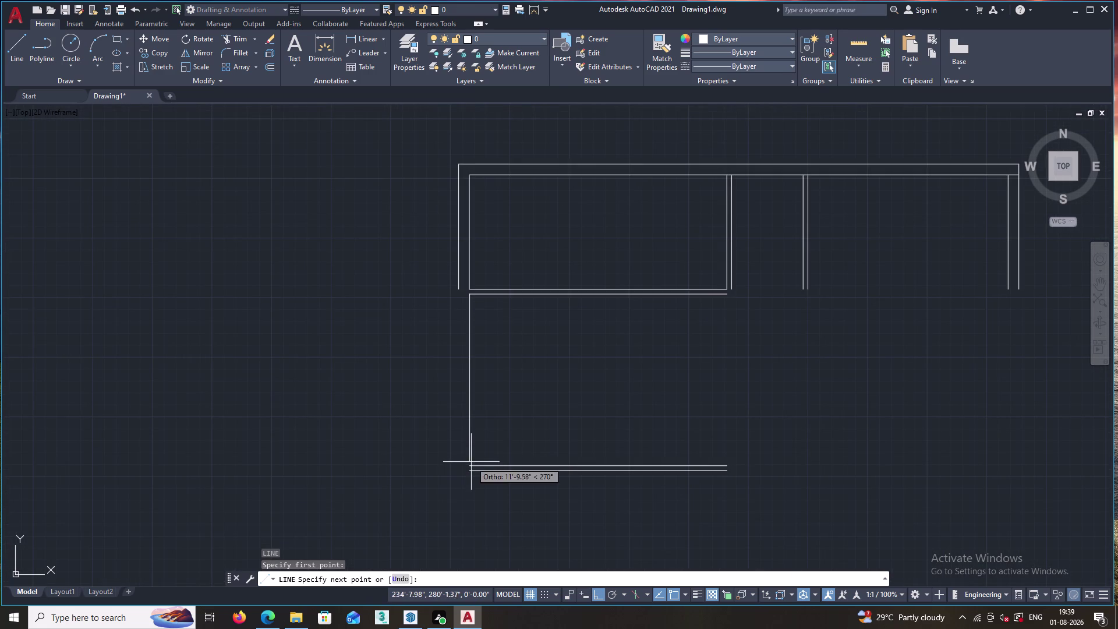
click(470, 465)
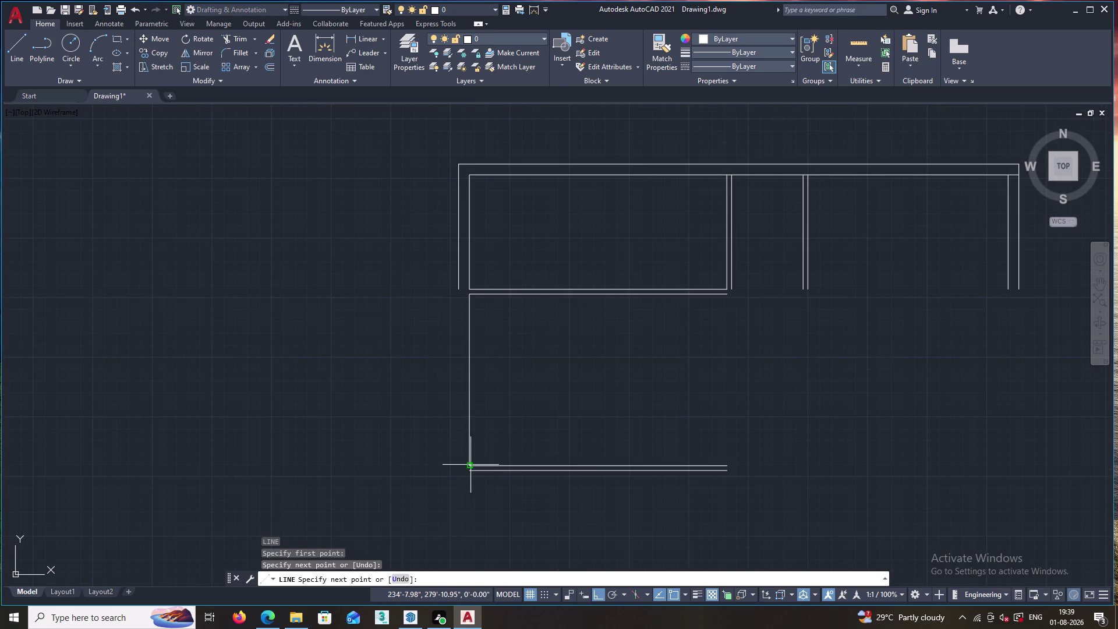
key(Escape)
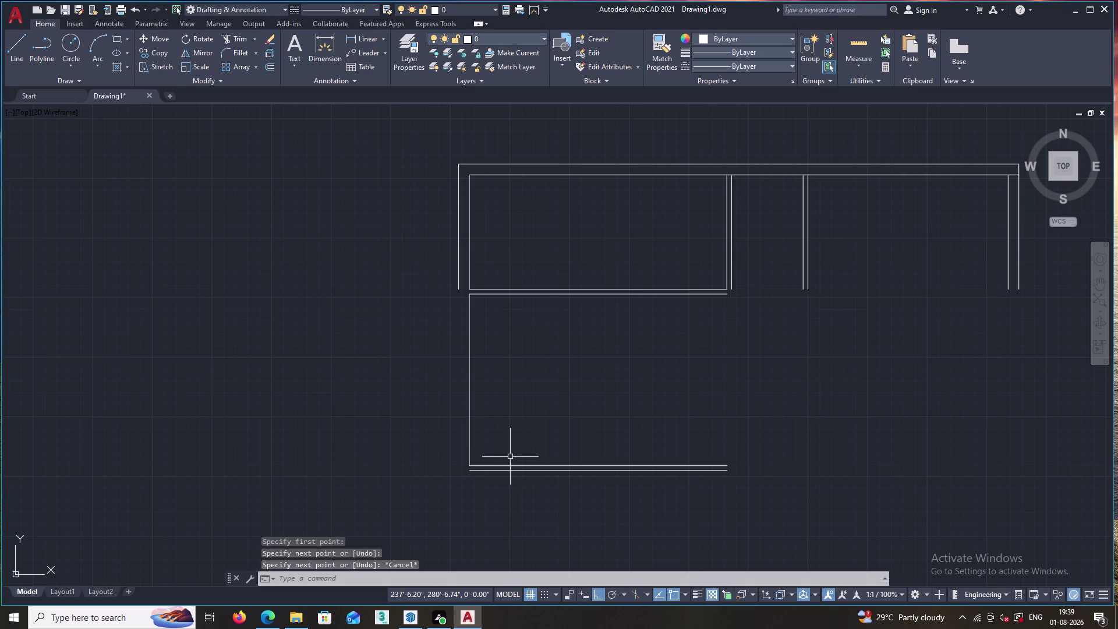
key(o)
key(Return)
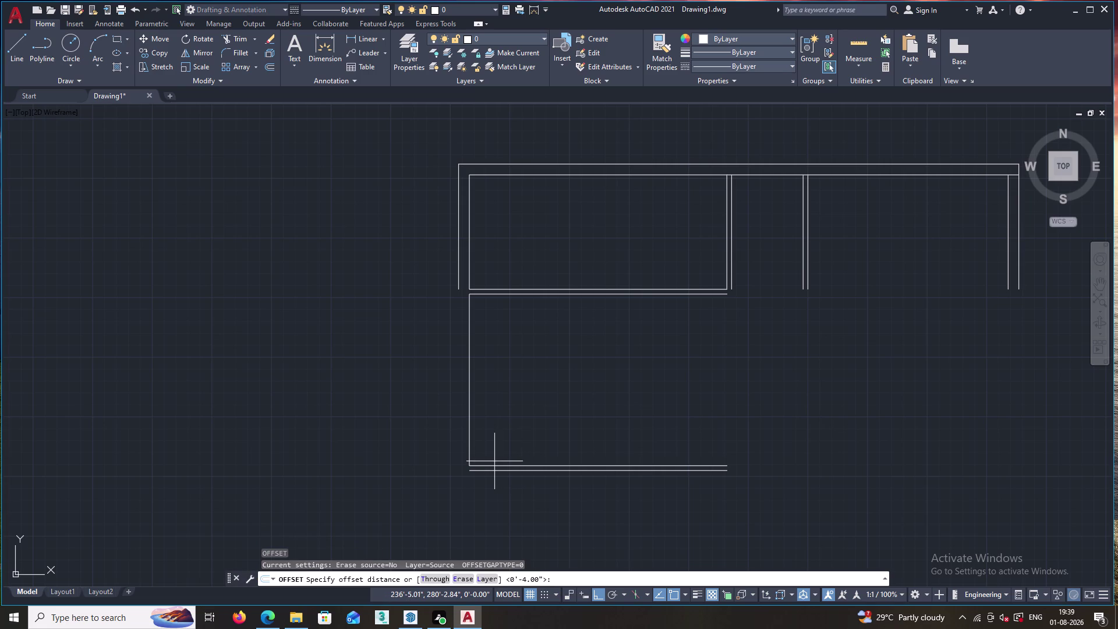
Offset the new vertical wall line 9 inches to its left.
key(9)
key(Return)
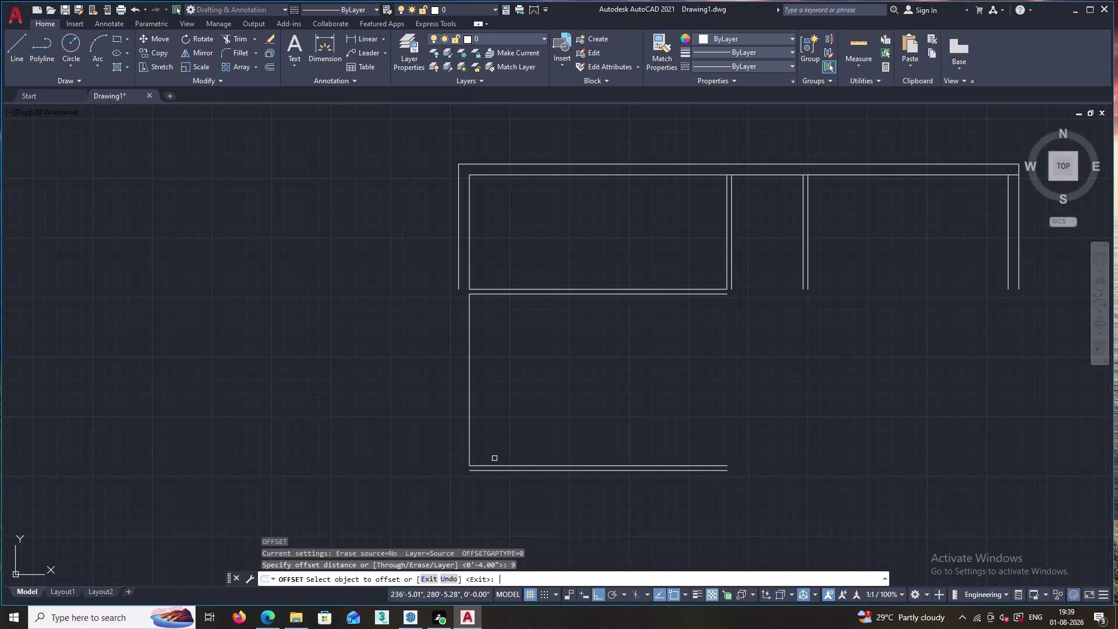
click(469, 413)
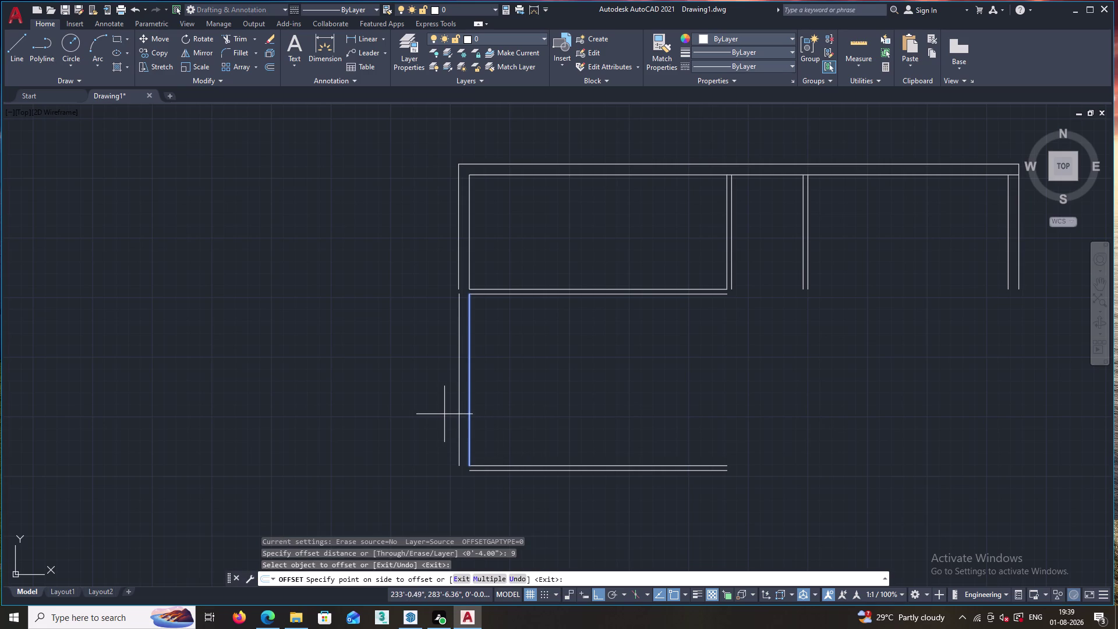
click(441, 414)
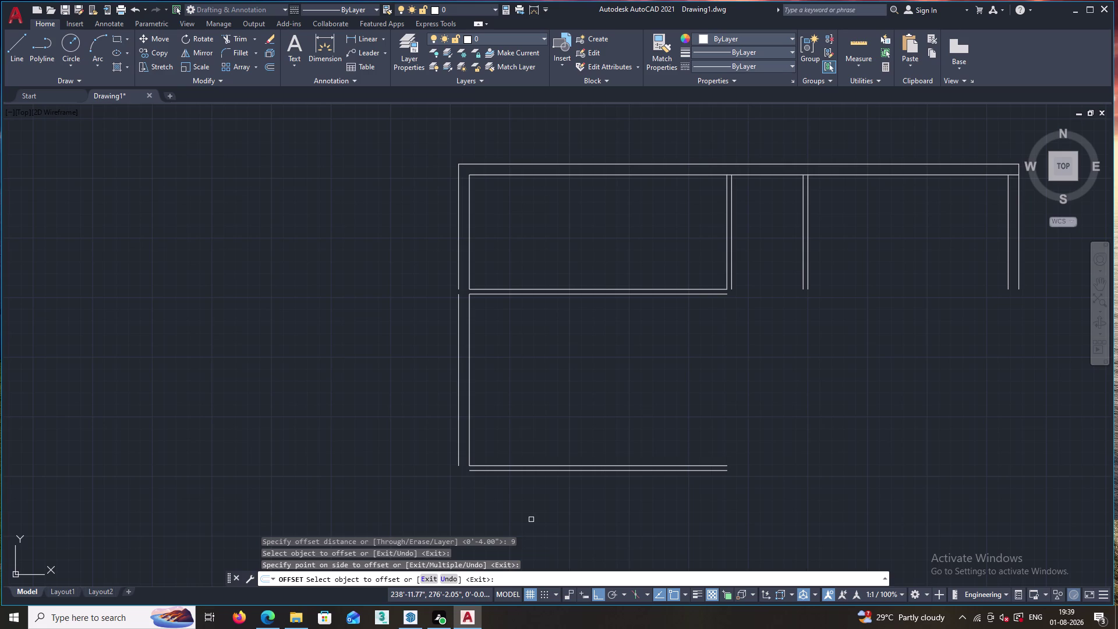
scroll(down, 3)
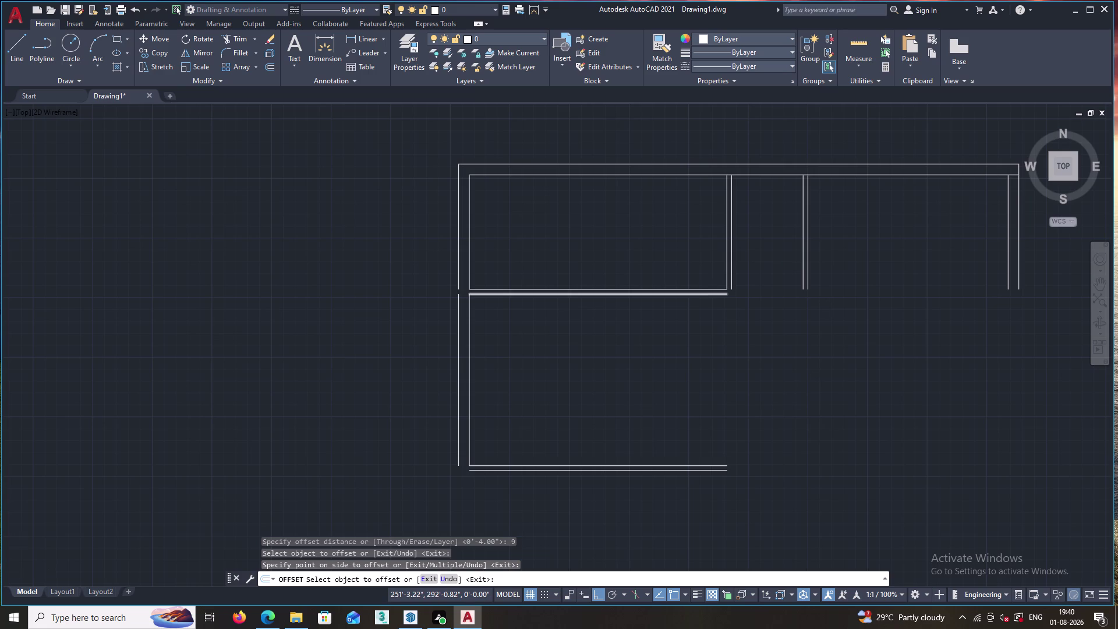